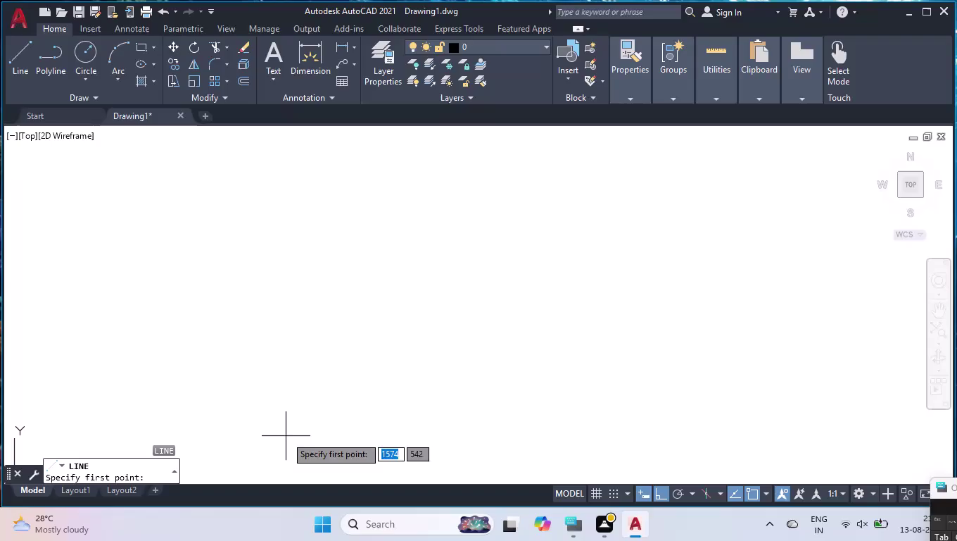
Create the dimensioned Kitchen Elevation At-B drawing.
Draw the outline's 3470 bottom edge and 2750 side edge with LINE.
click(227, 428)
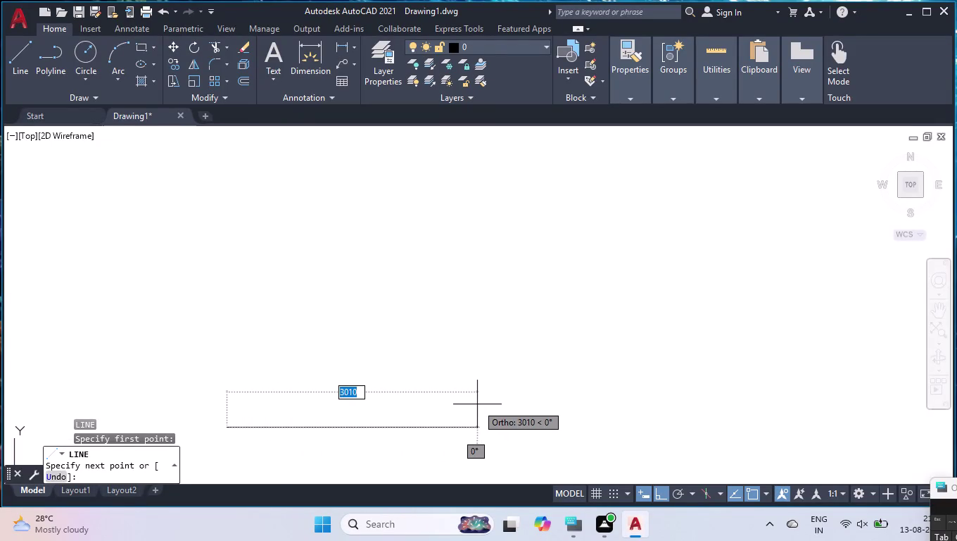
text(3470)
key(Return)
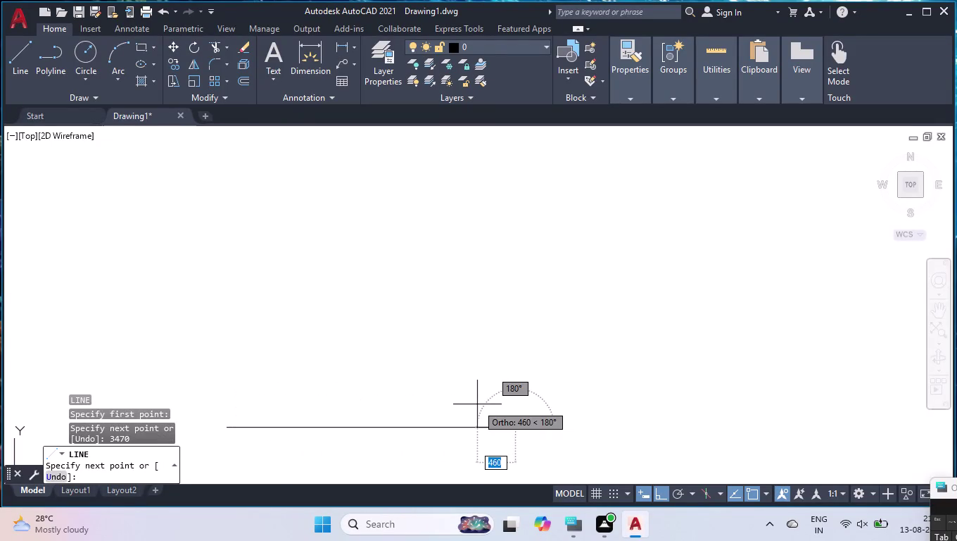
text(2)
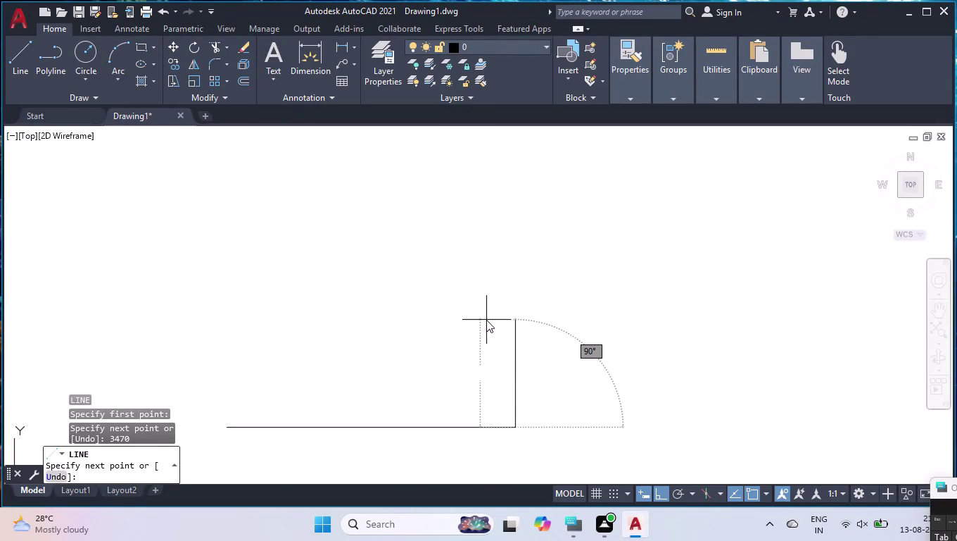
text(750)
key(Return)
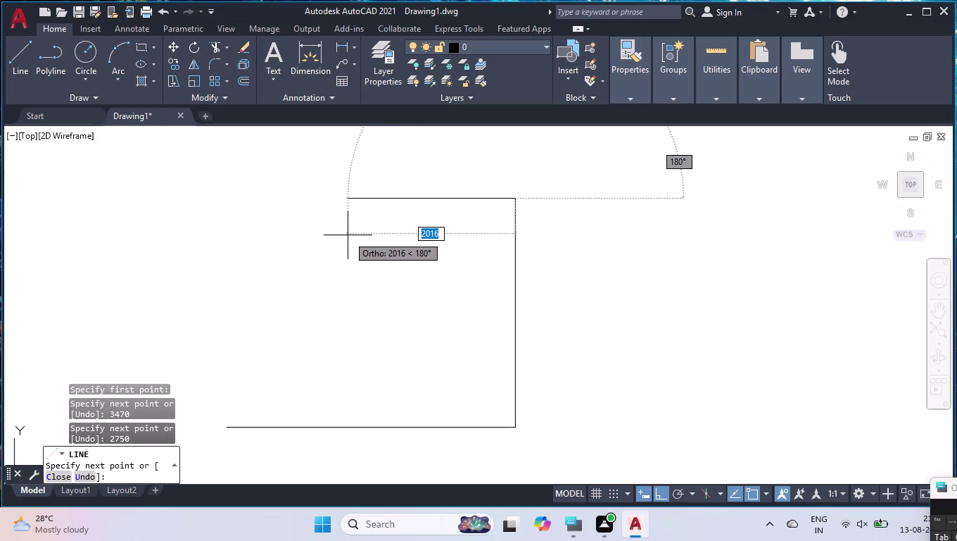
Add the 3470 top edge and close the rectangular outline.
text(34)
text(70)
key(Return)
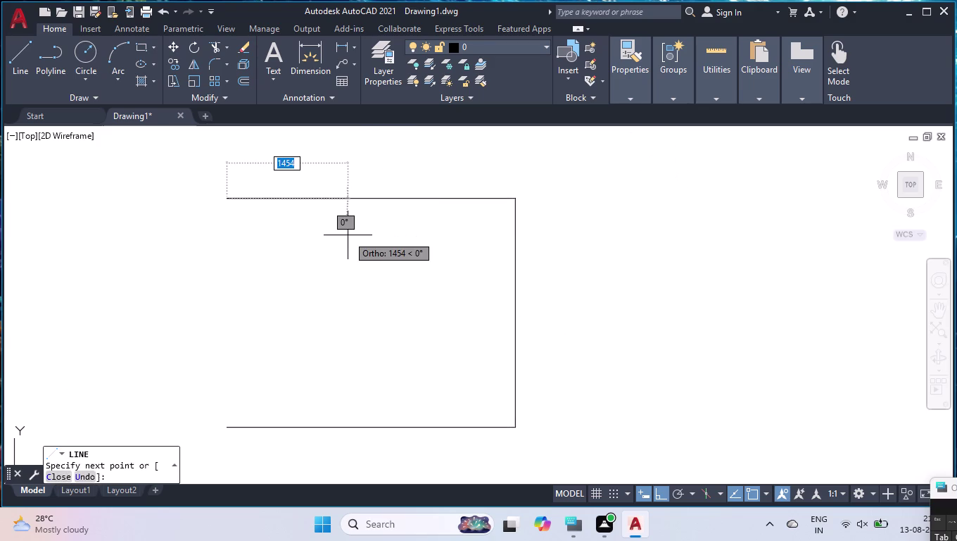
key(c)
key(Return)
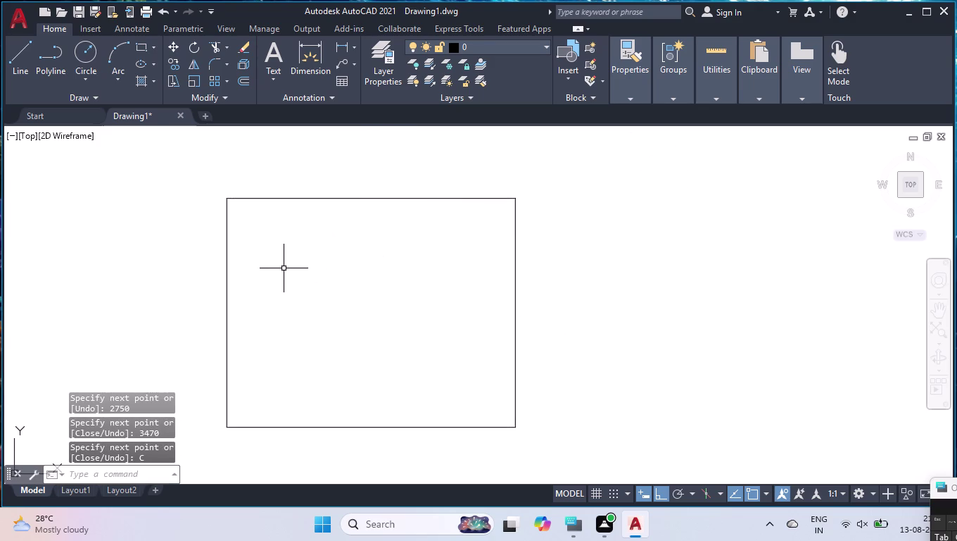
text(OFF)
key(Return)
Offset the left outline edge 229 inward as the first left border line.
key(2)
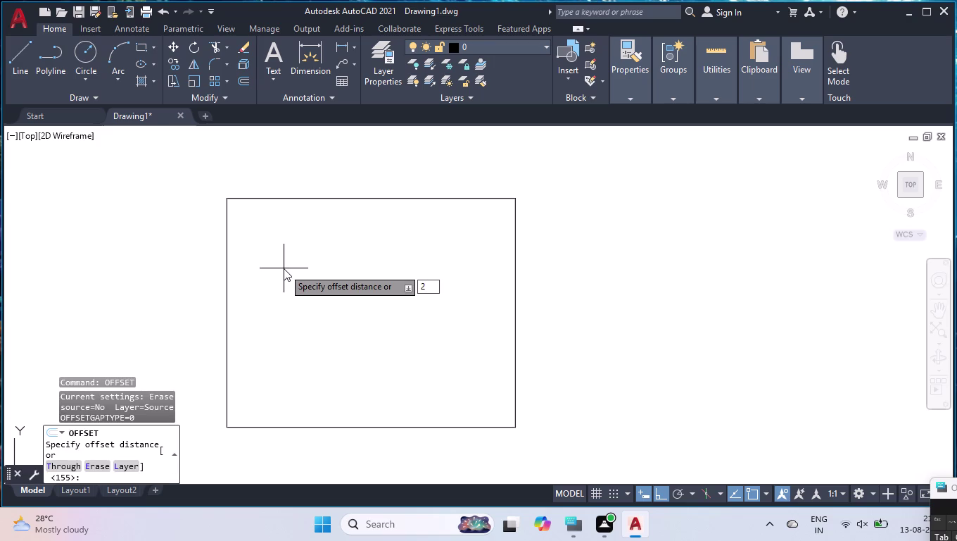
key(4)
key(BackSpace)
text(2)
text(9)
key(Return)
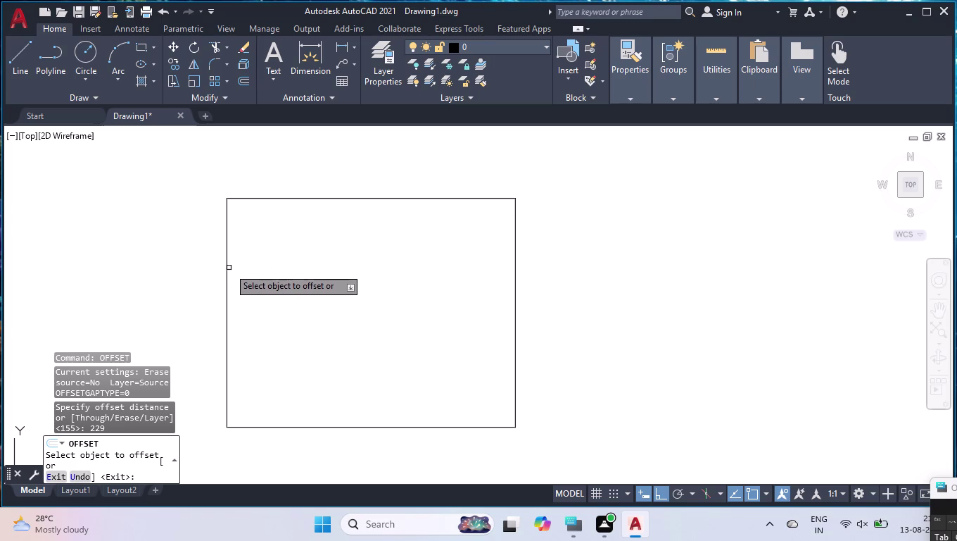
click(225, 267)
click(258, 264)
click(229, 267)
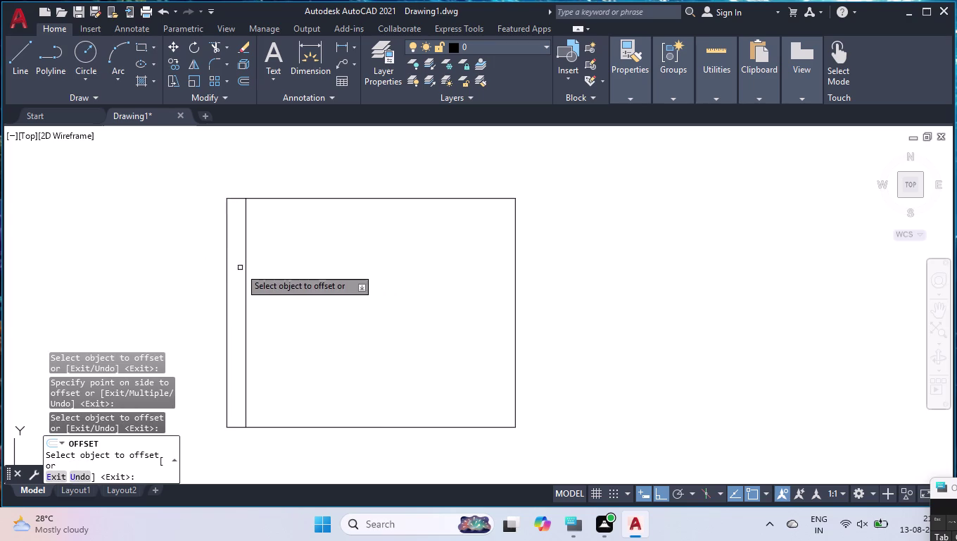
click(225, 275)
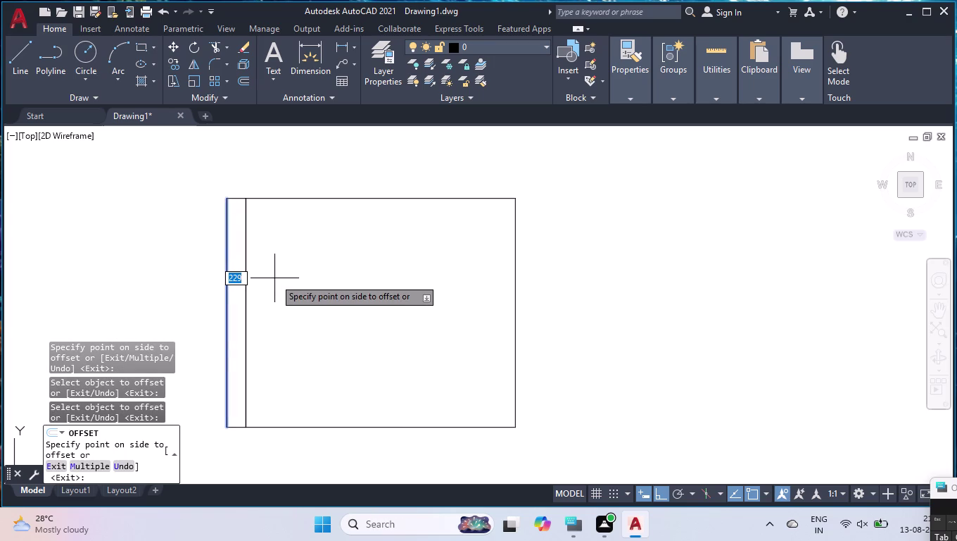
Add a second left border line at a 273 offset.
key(2)
key(7)
key(3)
key(Return)
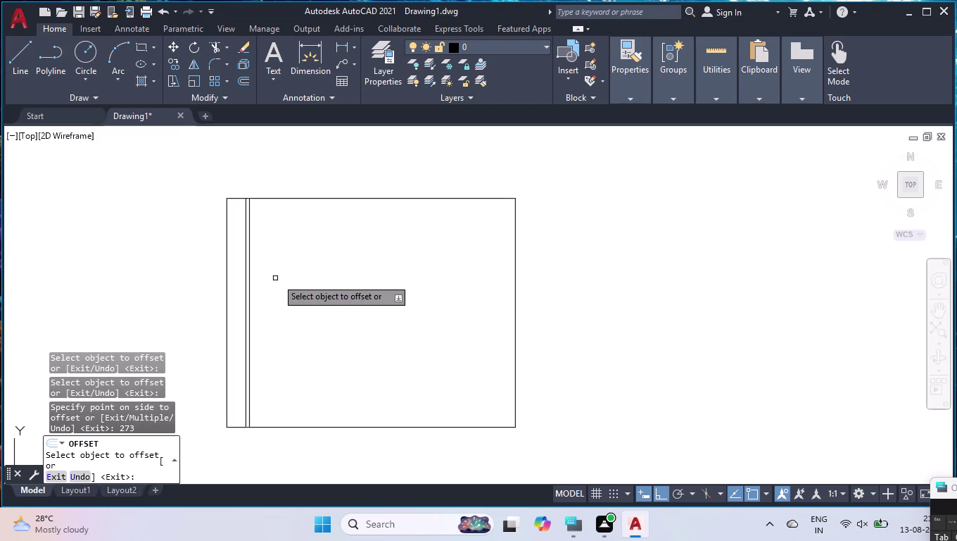
click(513, 281)
Offset the right outline edge 155 inward as the right border line.
click(514, 294)
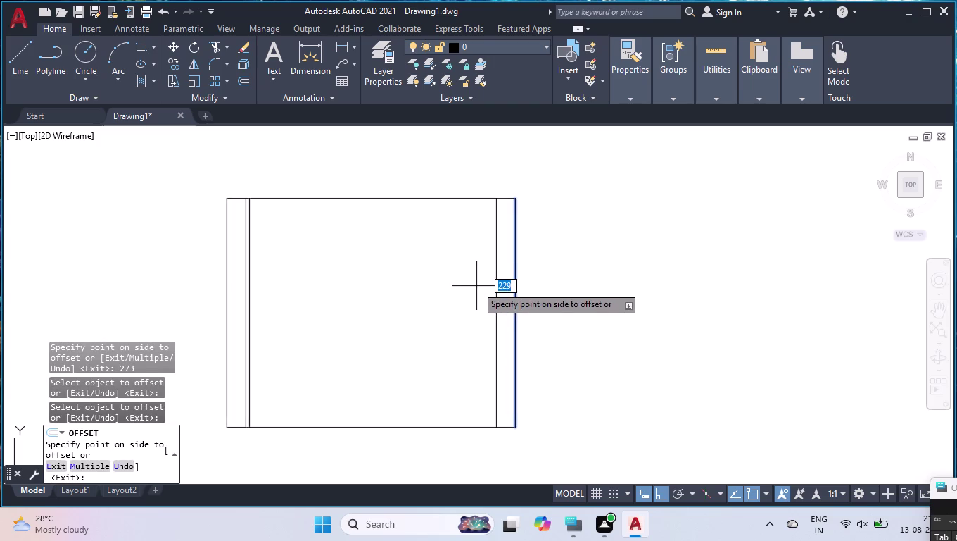
key(1)
text(55)
key(Return)
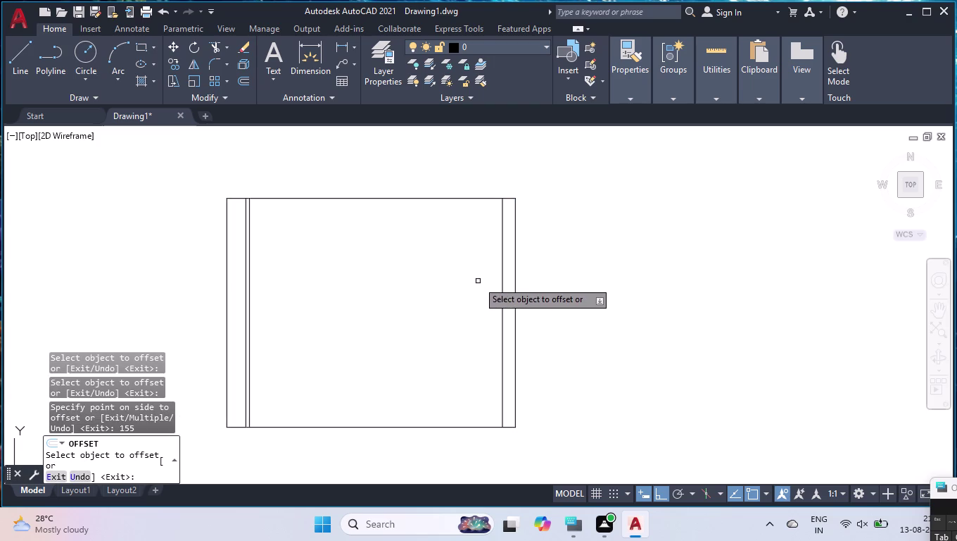
Offset the top outline edge 260 down as the top border line.
click(423, 198)
text(26)
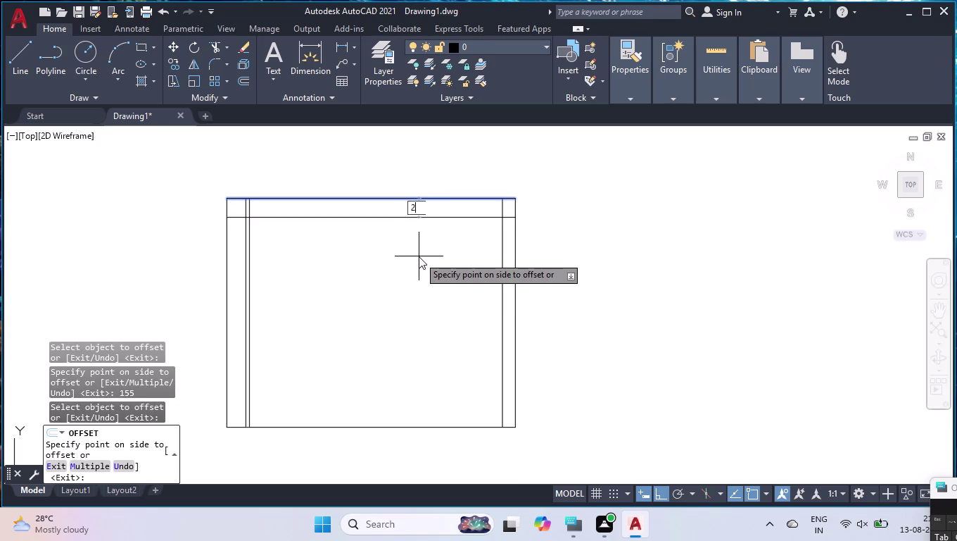
text(0)
key(Return)
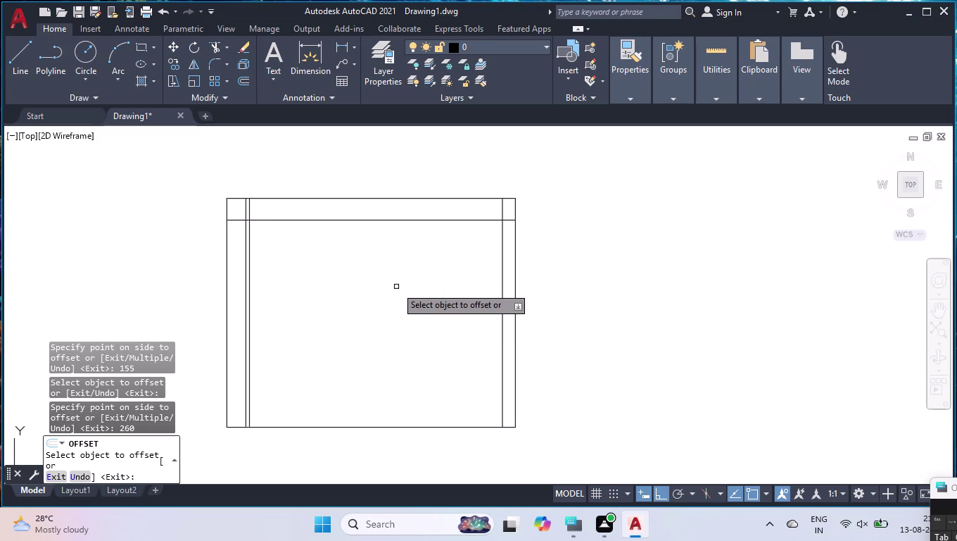
key(Return)
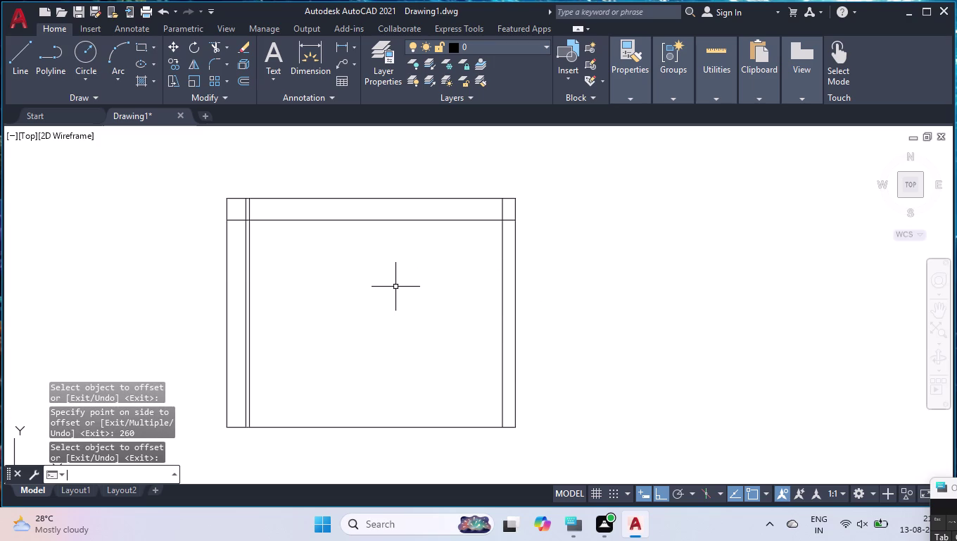
Trim the left border lines where they extend above the top border line.
text(TR)
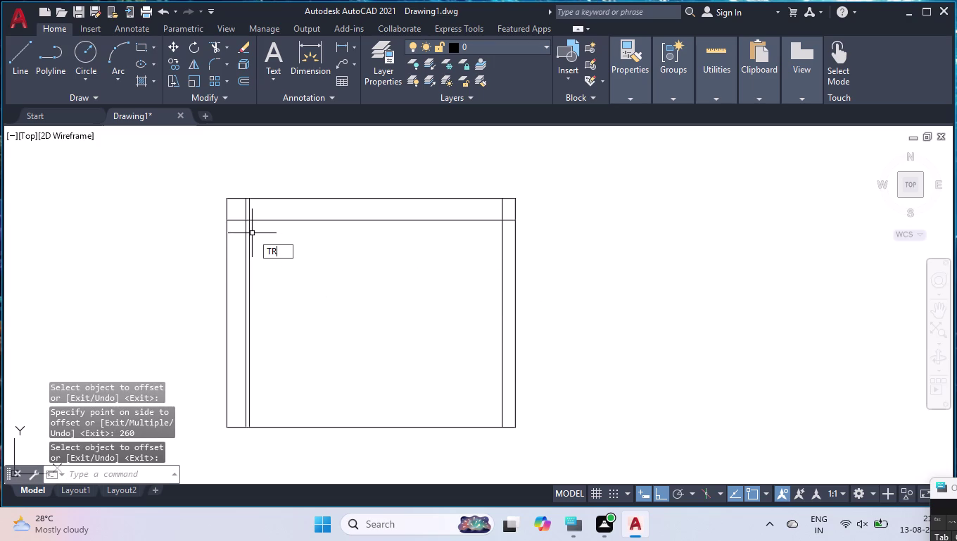
key(Return)
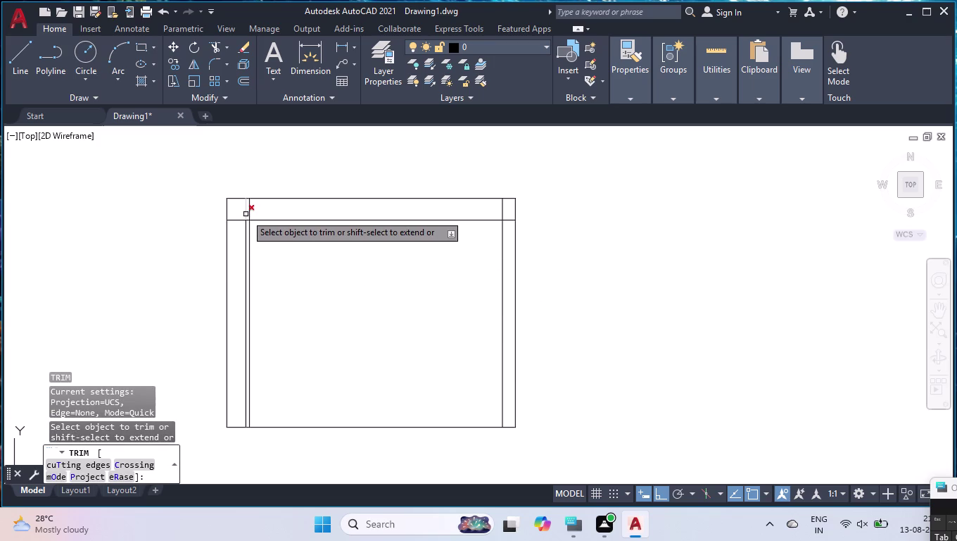
click(246, 214)
key(Return)
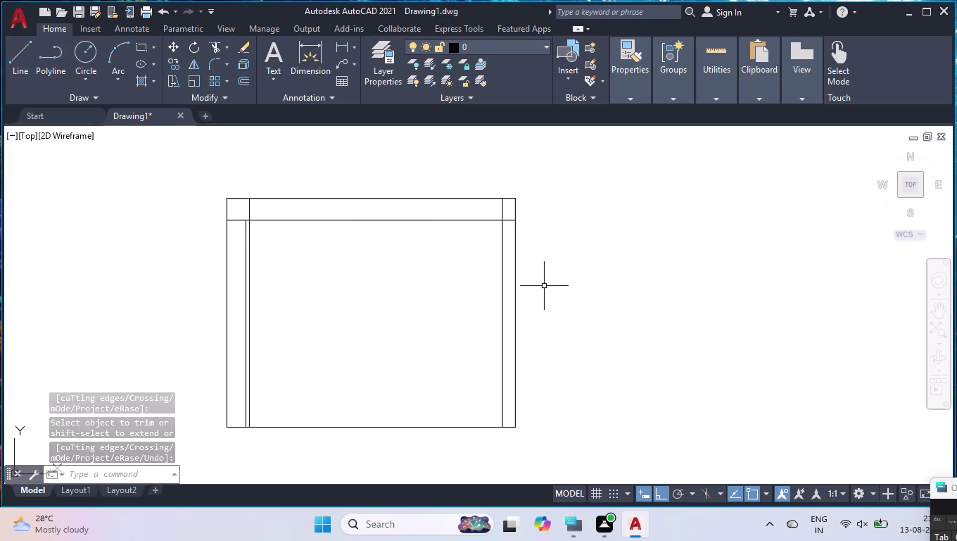
text(OFF)
key(Return)
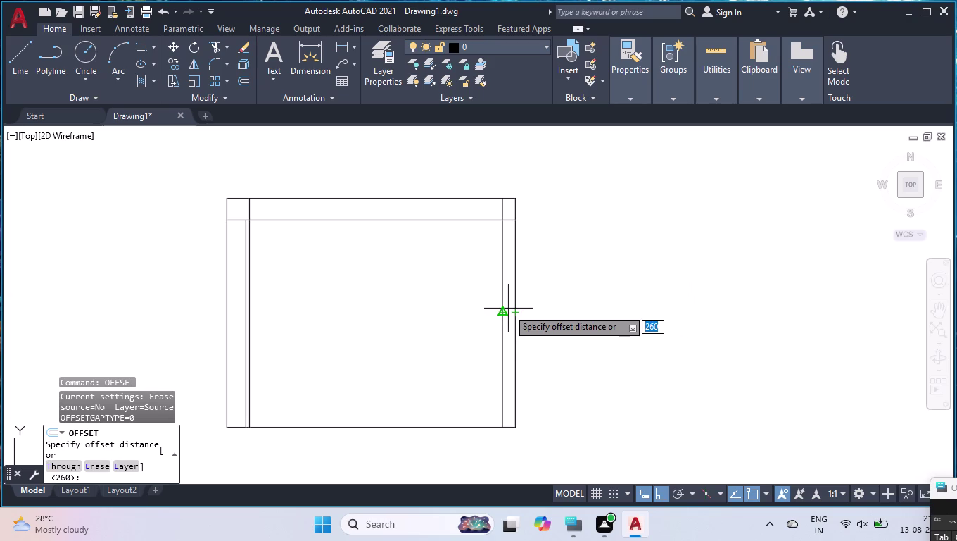
Offset the right border line 350 to the left as a vertical partition.
text(35)
key(0)
key(Return)
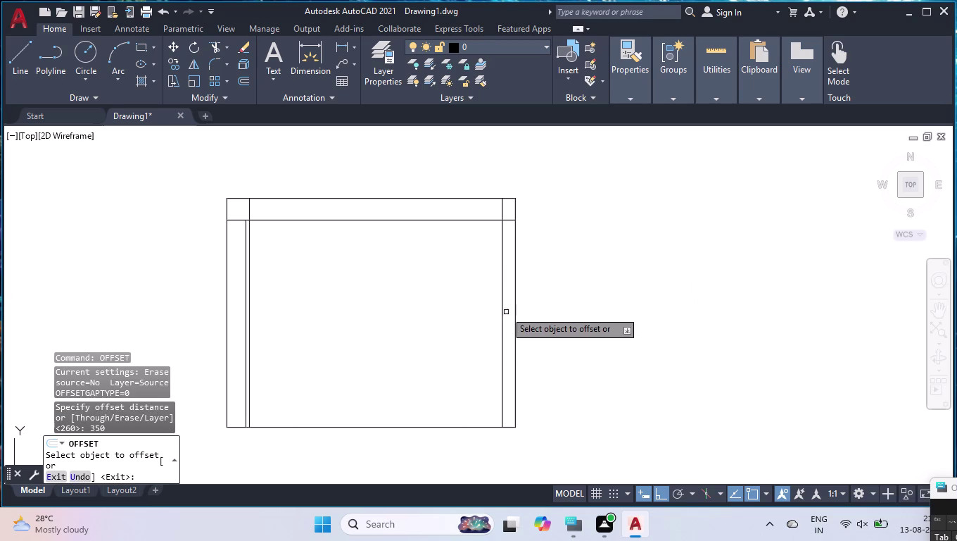
click(503, 306)
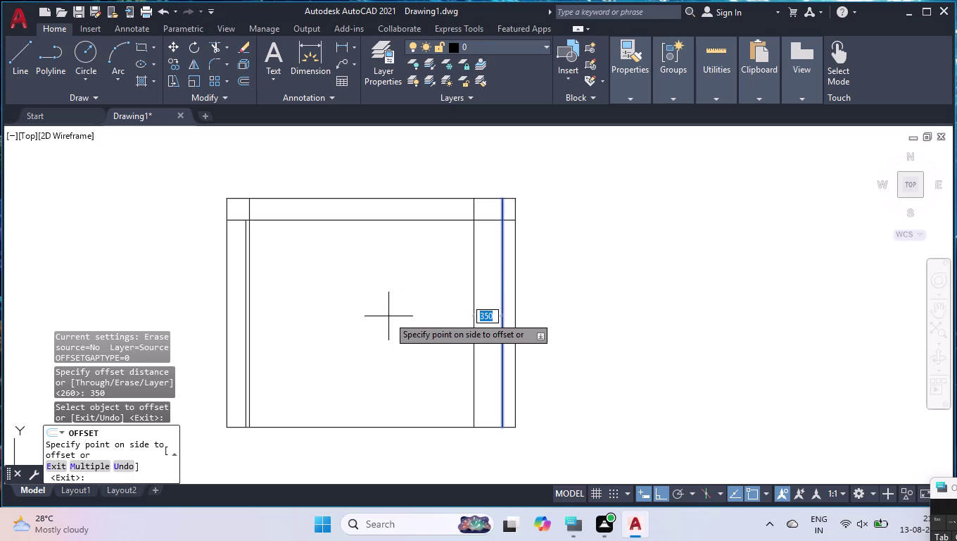
click(388, 316)
click(477, 298)
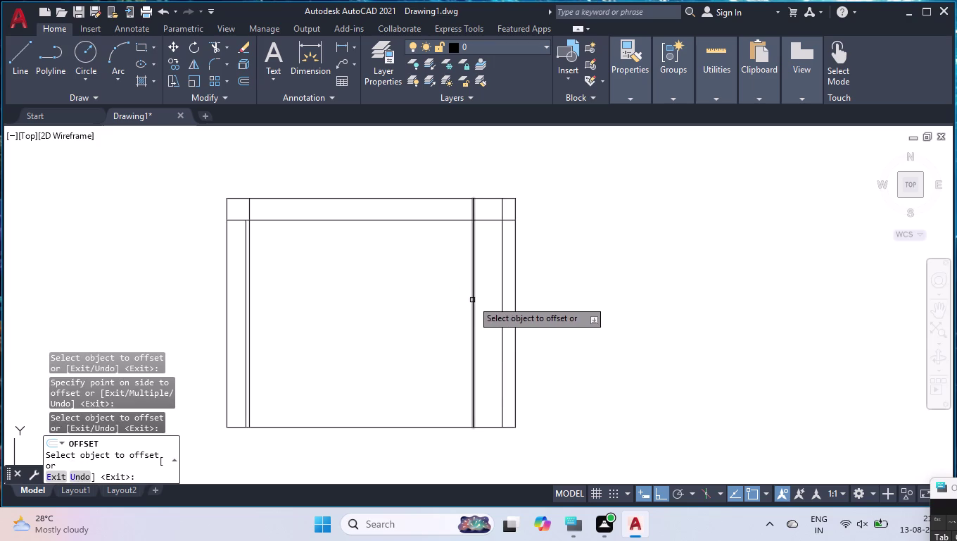
Add two more vertical partitions offset 440 and 840 further left.
click(473, 300)
text(440)
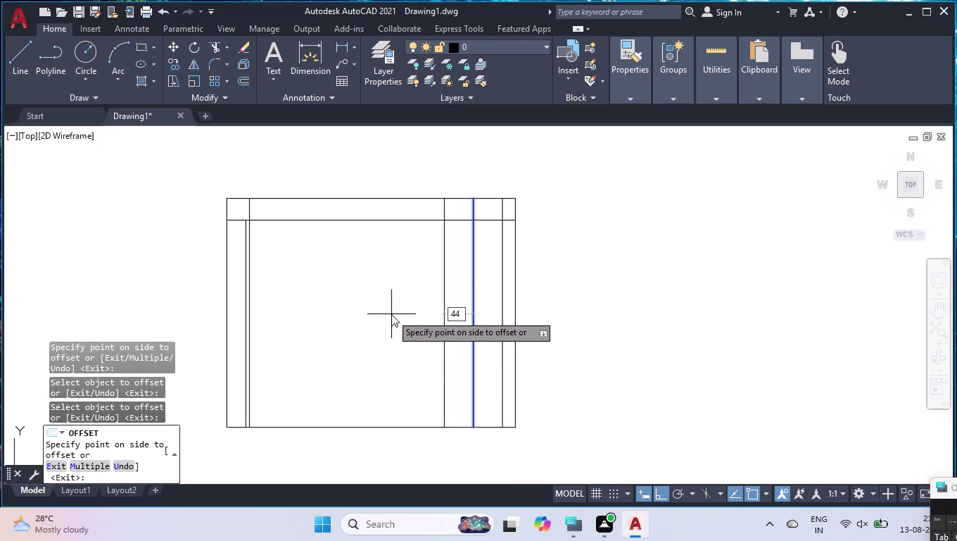
key(Return)
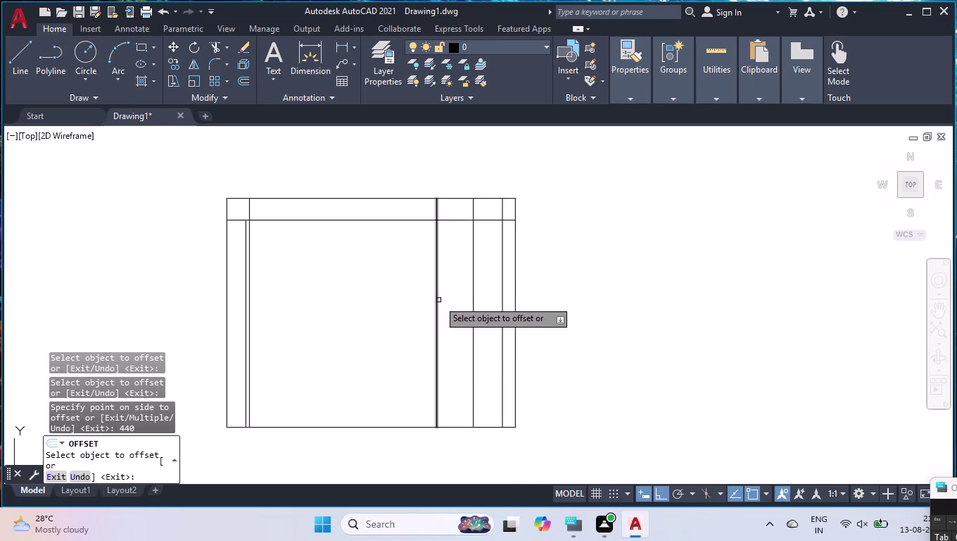
click(438, 300)
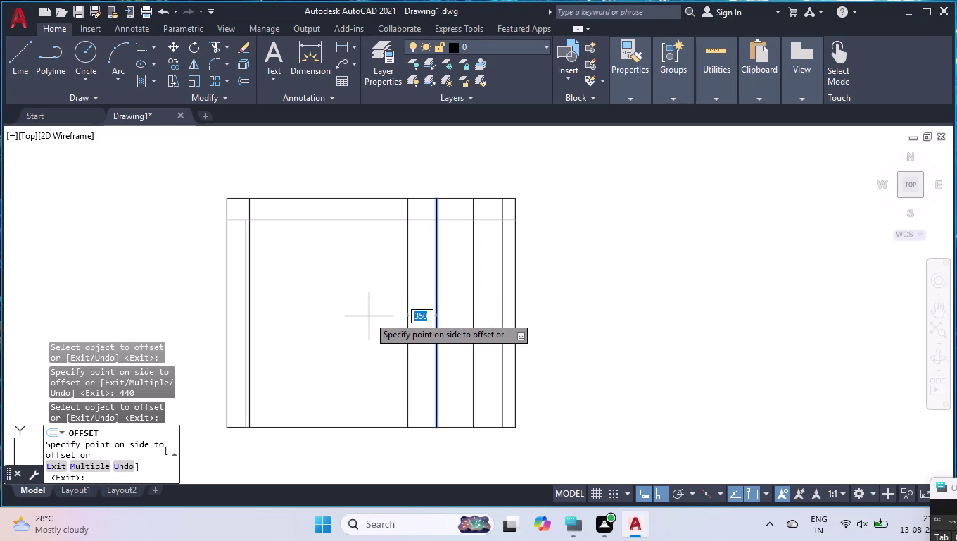
text(840)
key(Return)
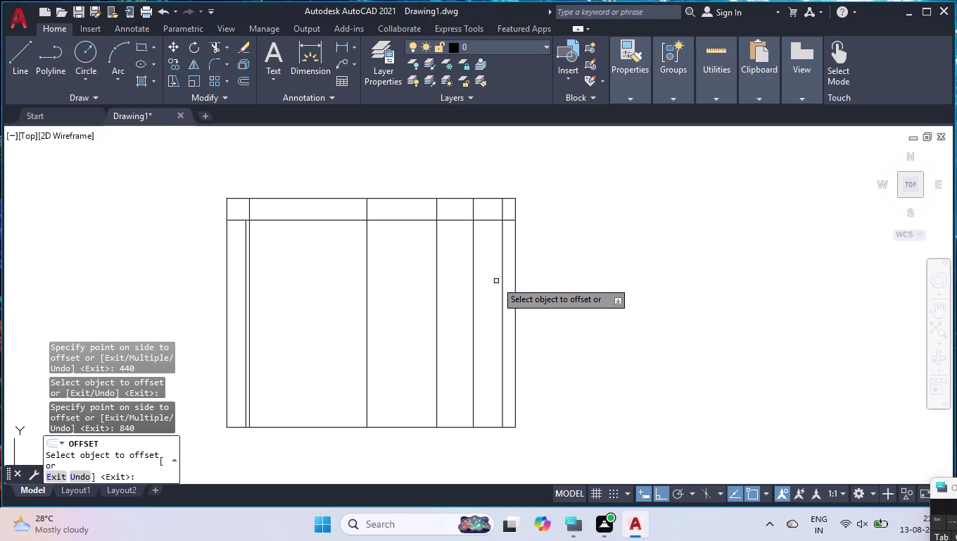
Offset the top border line 260 down to form the narrow top strip.
click(397, 198)
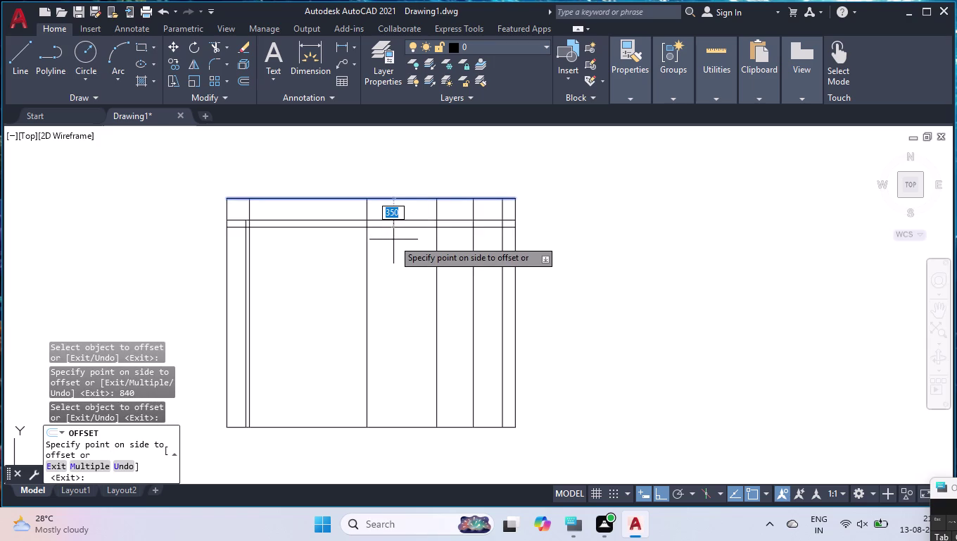
key(2)
key(6)
key(0)
key(Return)
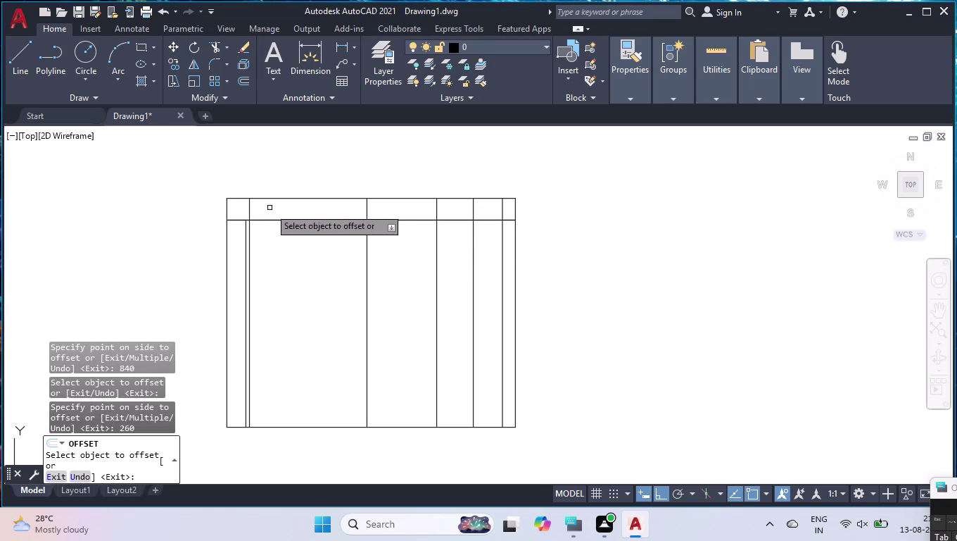
scroll(up, 3)
scroll(up, 3)
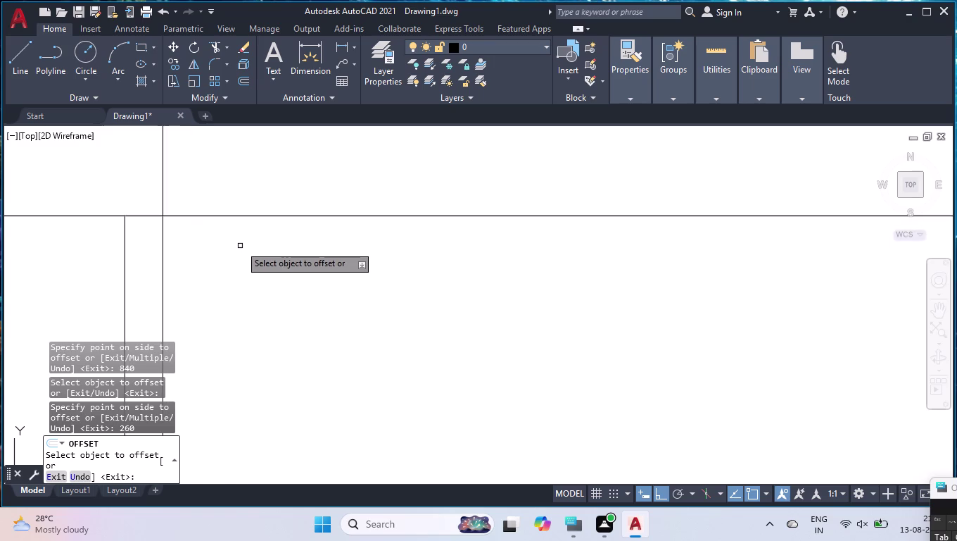
scroll(down, 3)
scroll(down, 3)
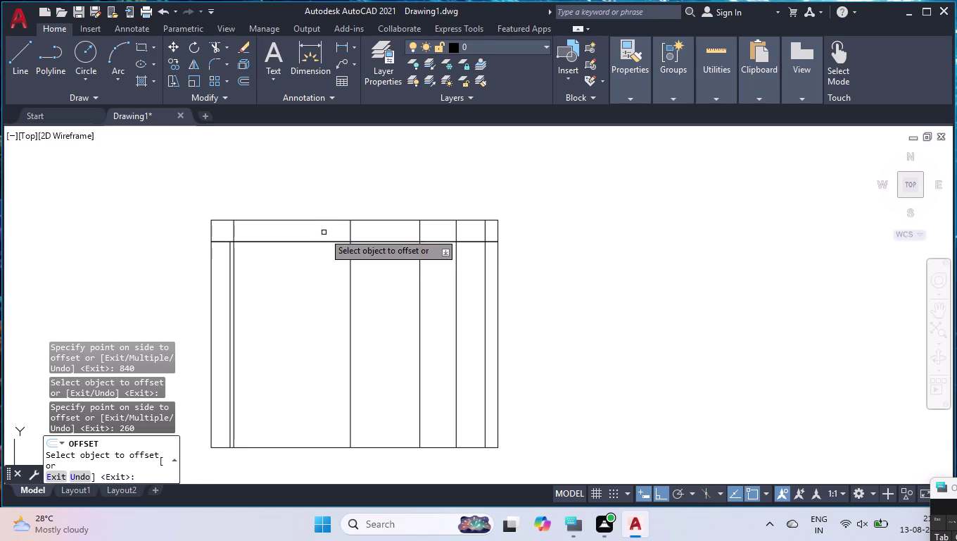
key(Delete)
key(Return)
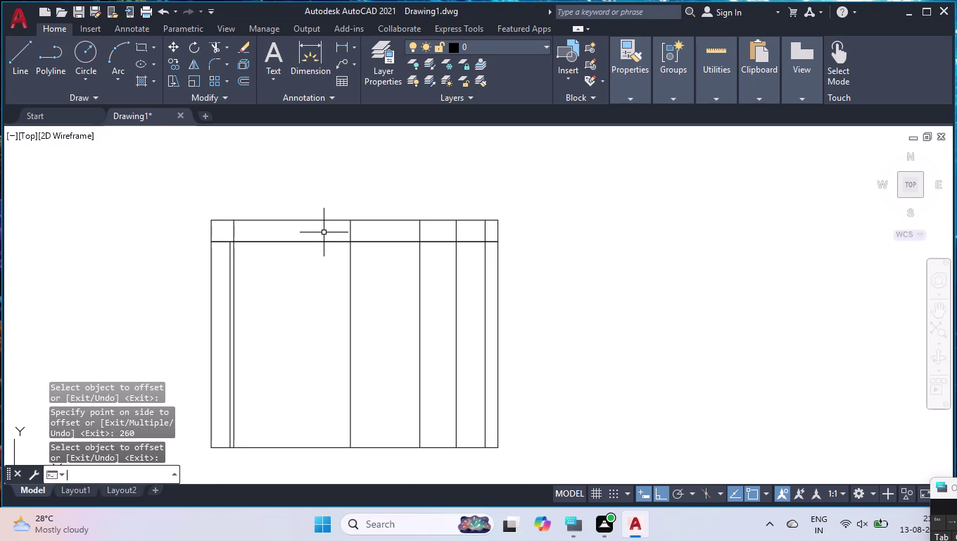
click(318, 243)
key(Delete)
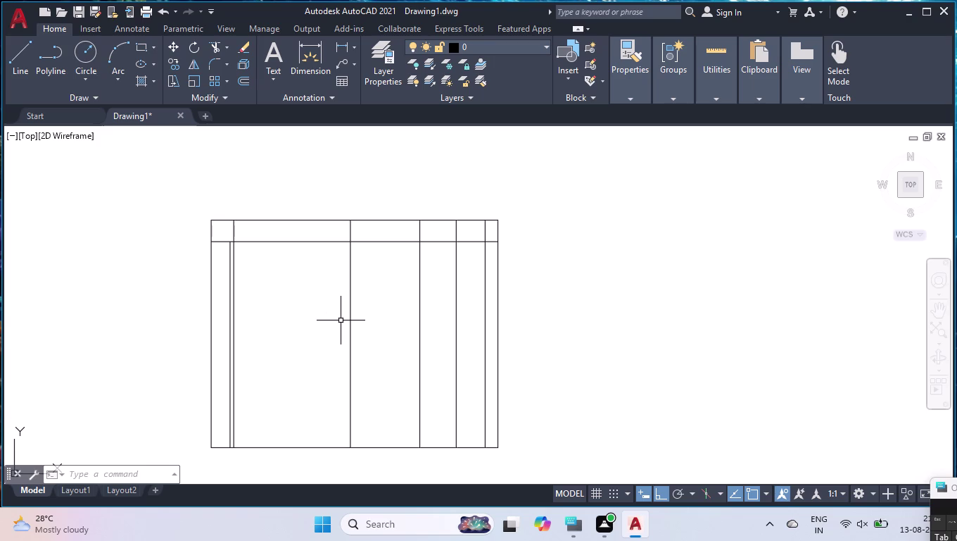
text(OFF)
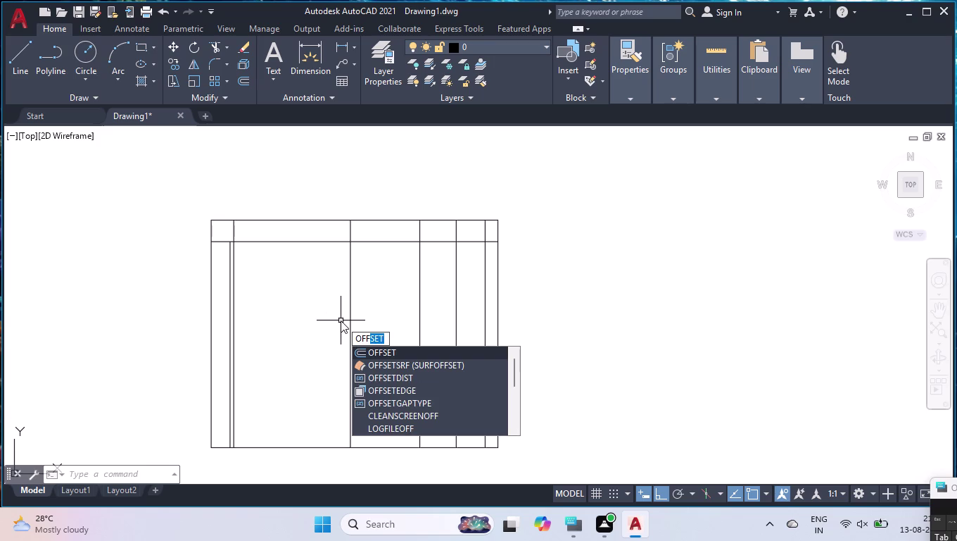
Break the line under the top strip at the middle panel line.
key(BackSpace)
key(BackSpace)
key(BackSpace)
key(BackSpace)
text(BR)
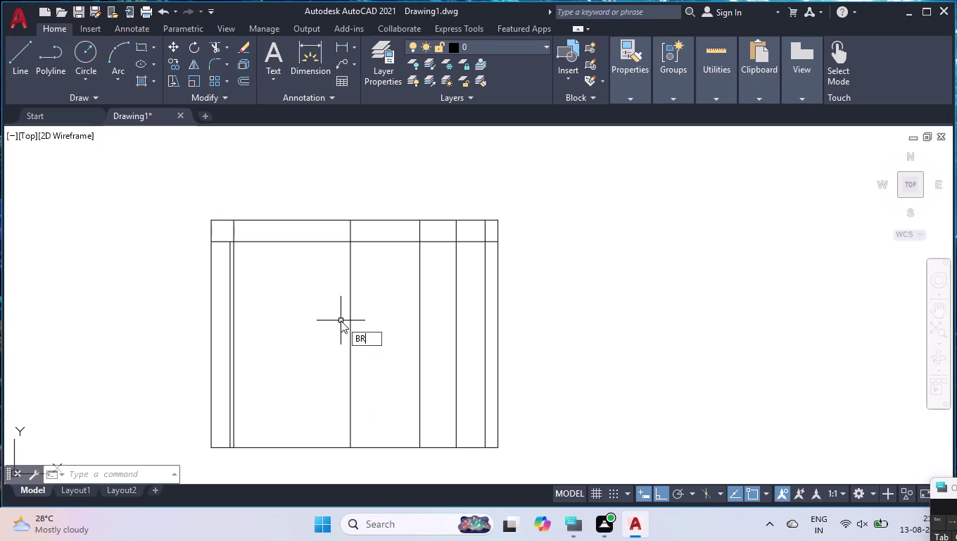
click(362, 366)
click(386, 240)
click(350, 243)
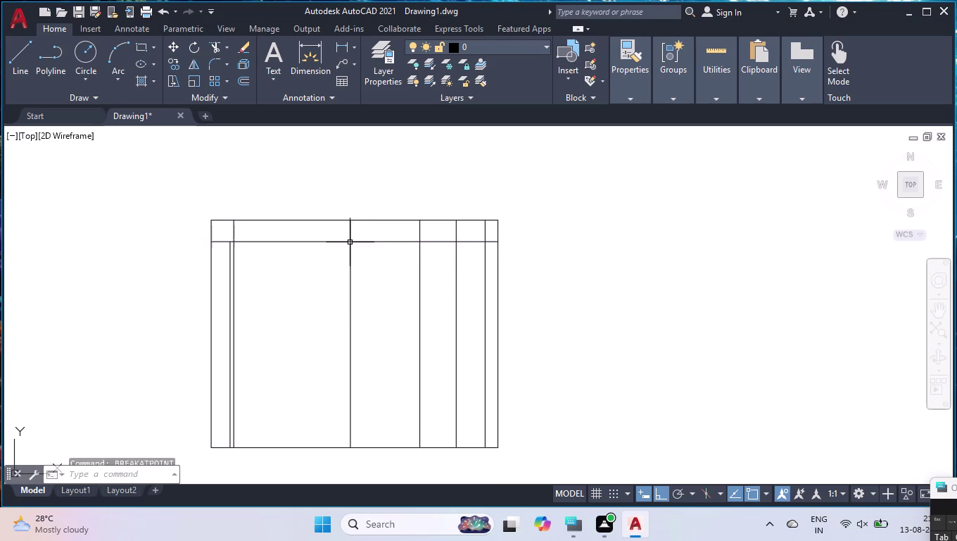
Break the same line again at the right-hand panel line.
key(space)
click(472, 243)
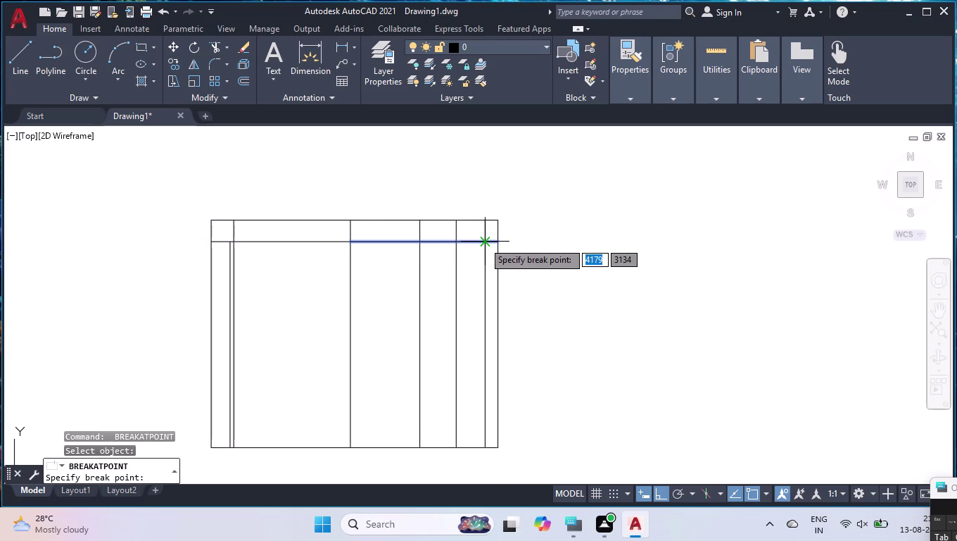
click(484, 241)
text(OFF)
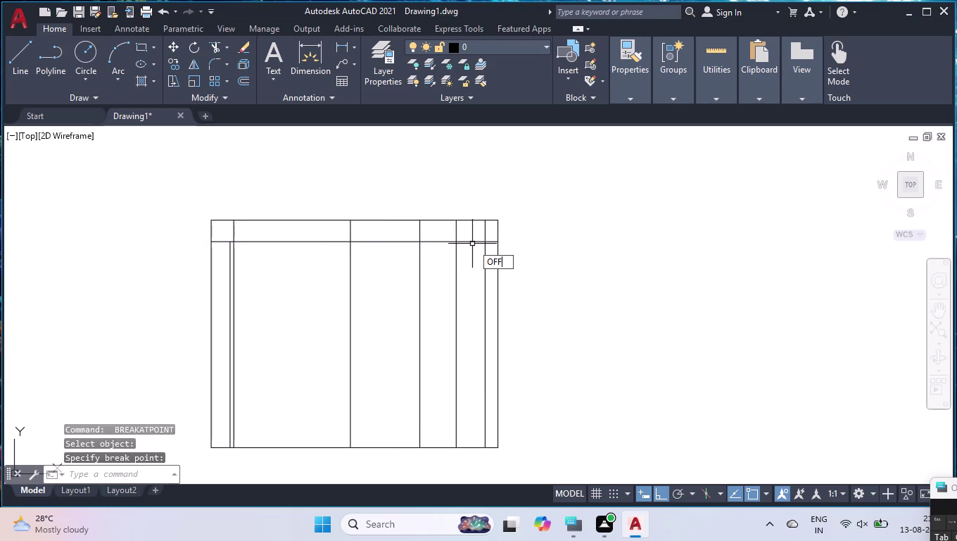
key(Return)
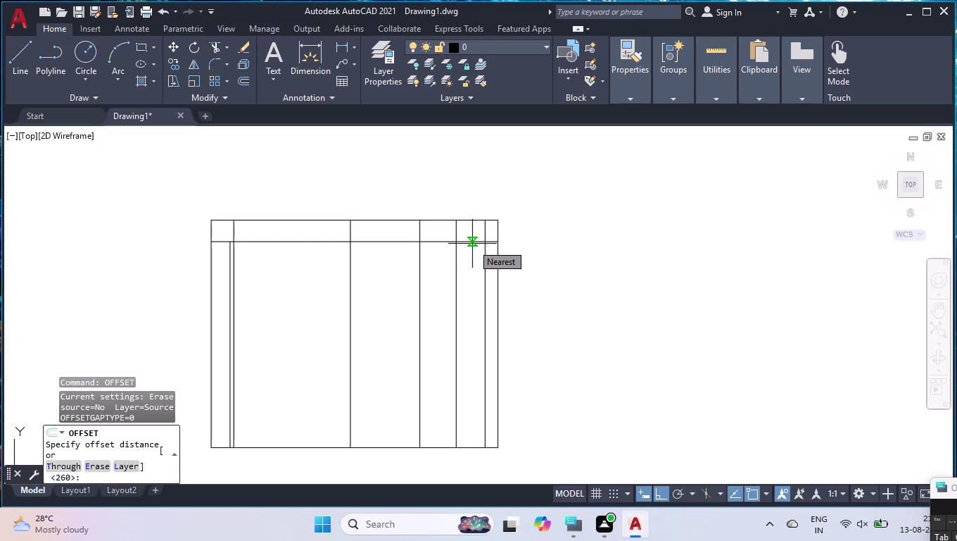
Offset the broken border segment 1030 down to create the middle shelf line.
text(1030)
key(Return)
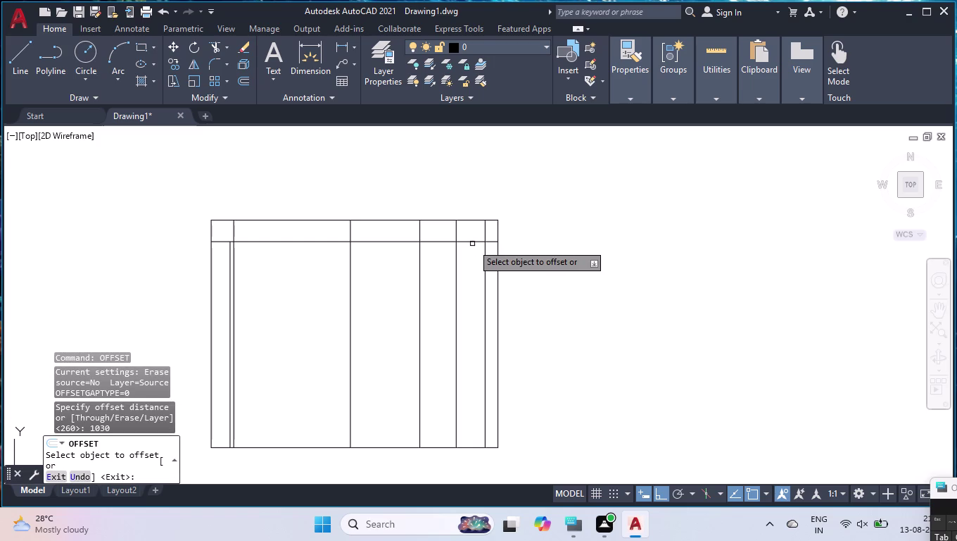
click(409, 243)
click(393, 283)
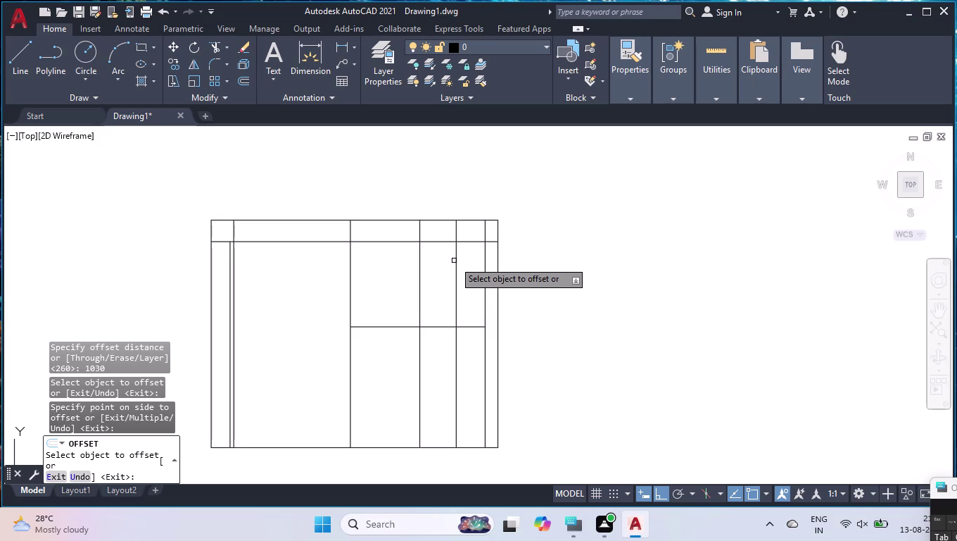
key(Return)
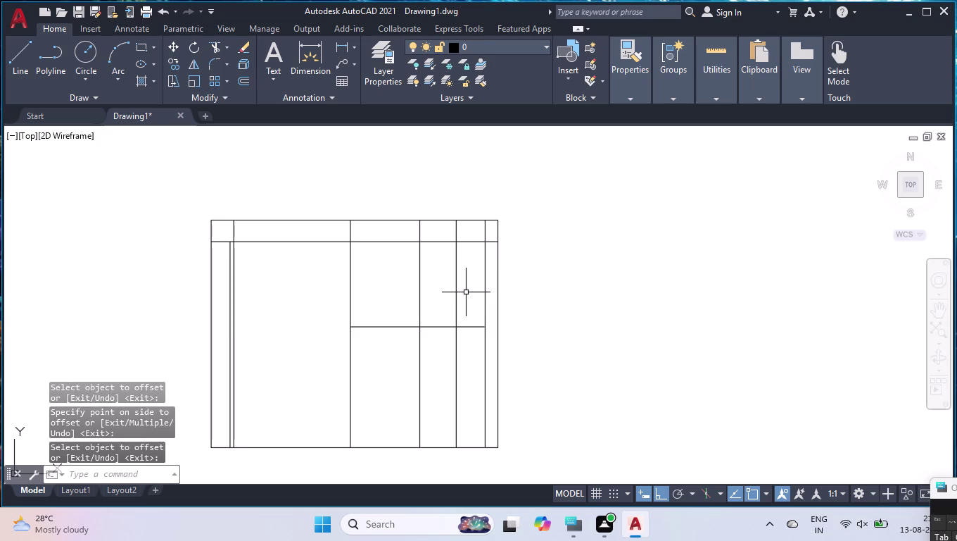
scroll(down, 3)
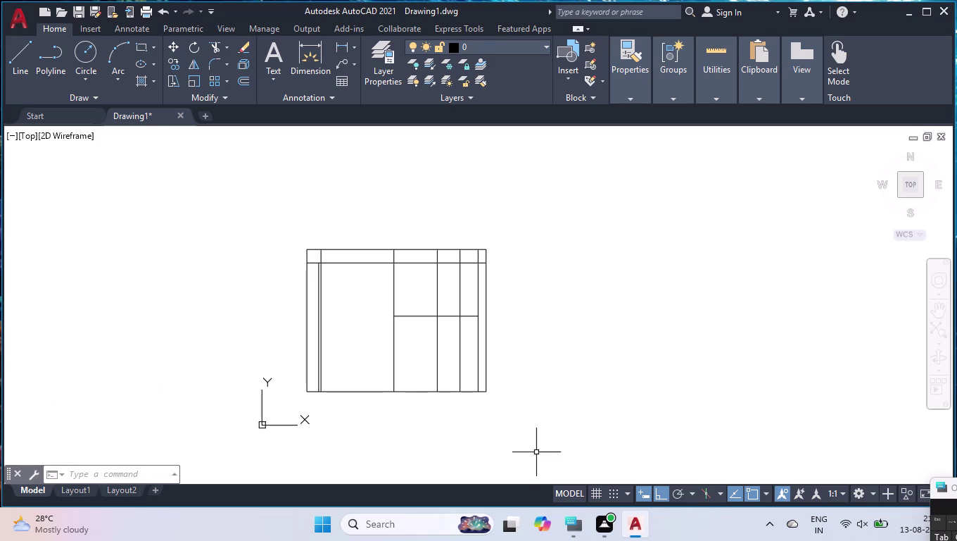
scroll(up, 3)
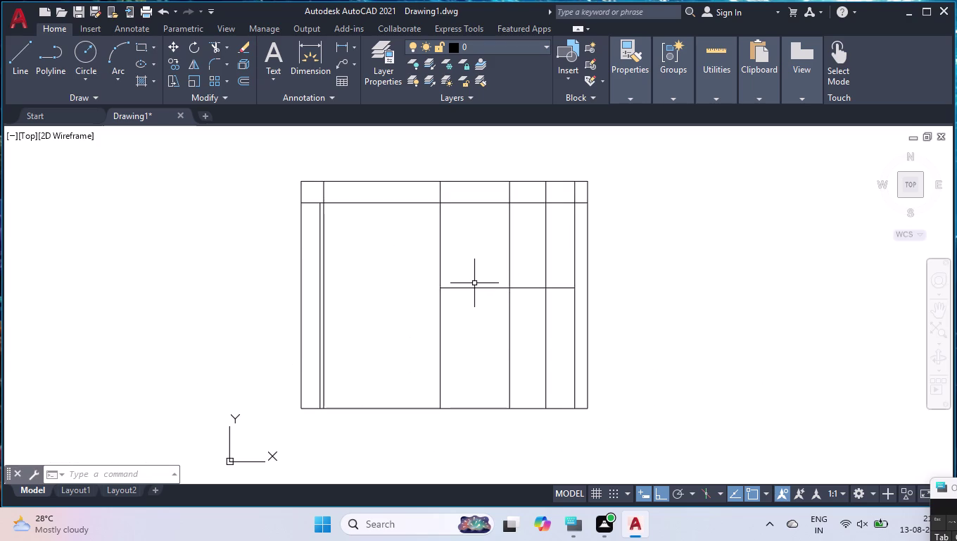
text(OFF)
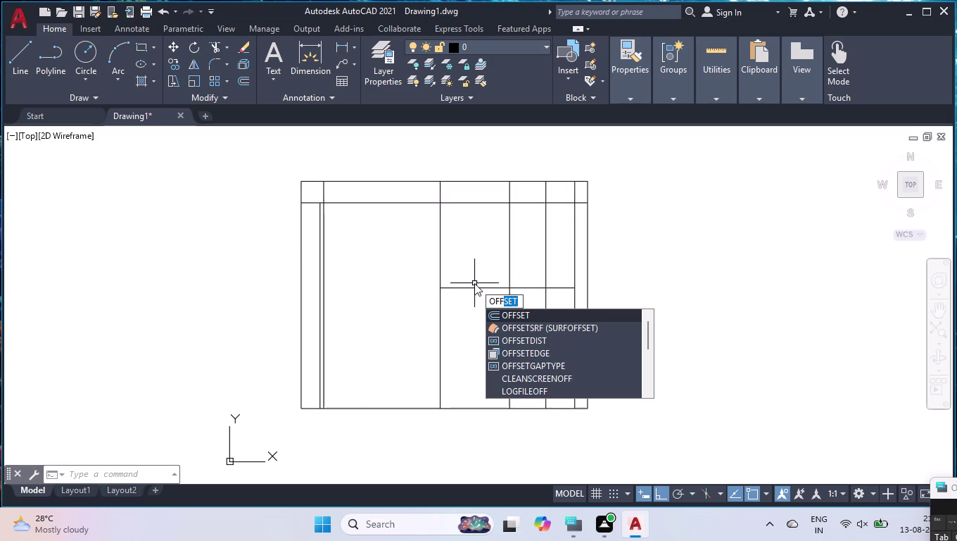
key(Return)
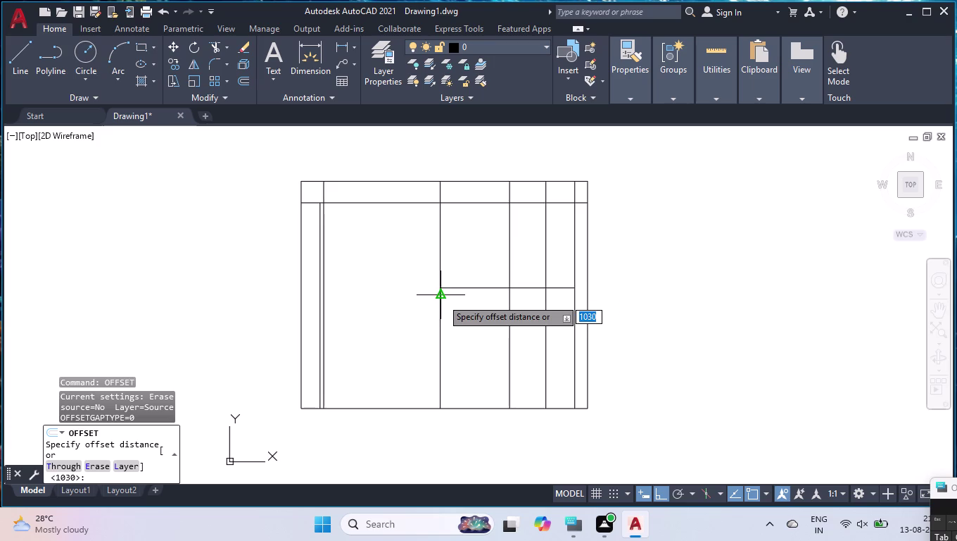
text(MEAS)
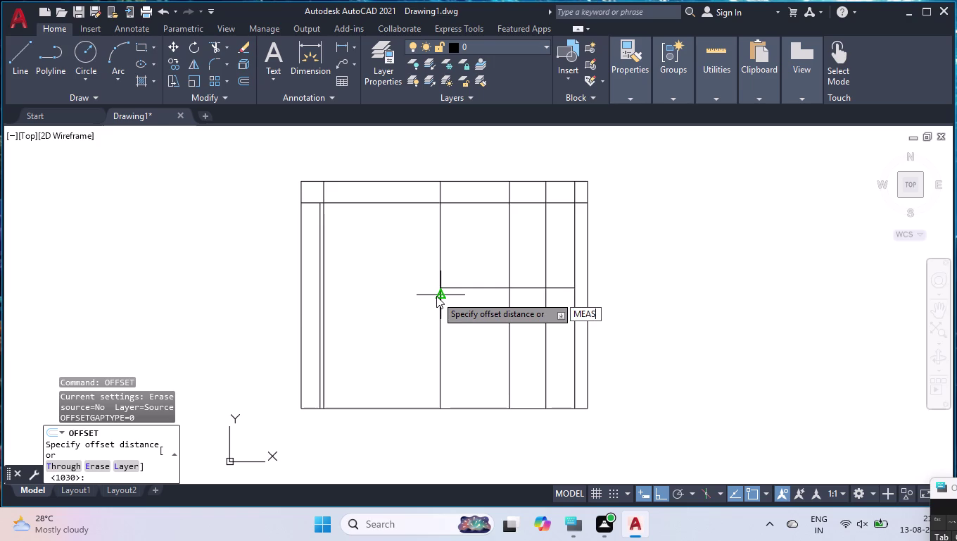
key(Escape)
key(Escape)
key(Escape)
text(MEAS)
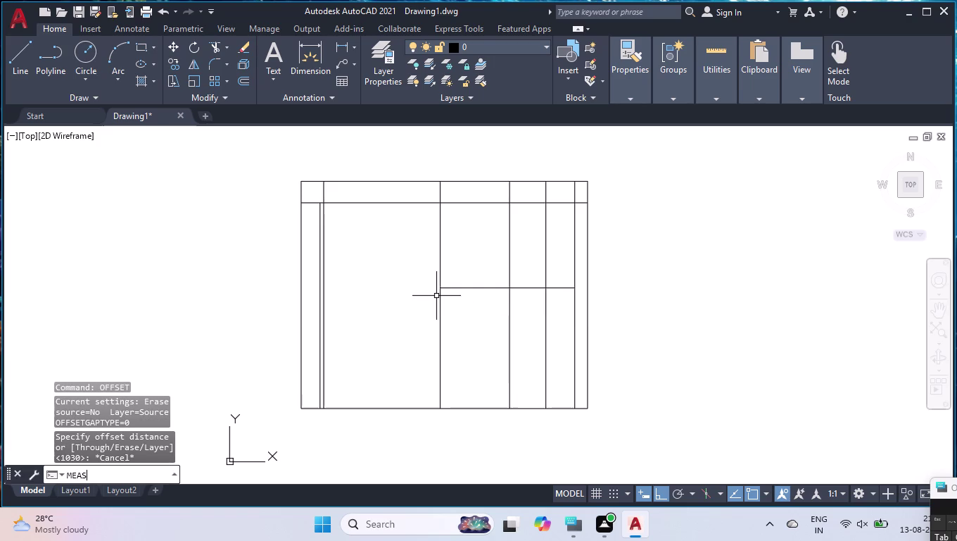
text(UR)
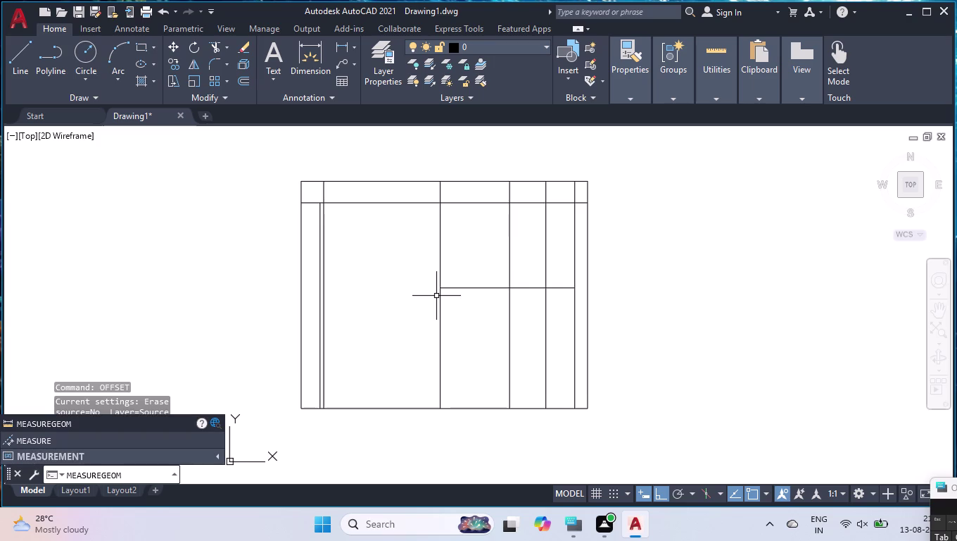
key(Return)
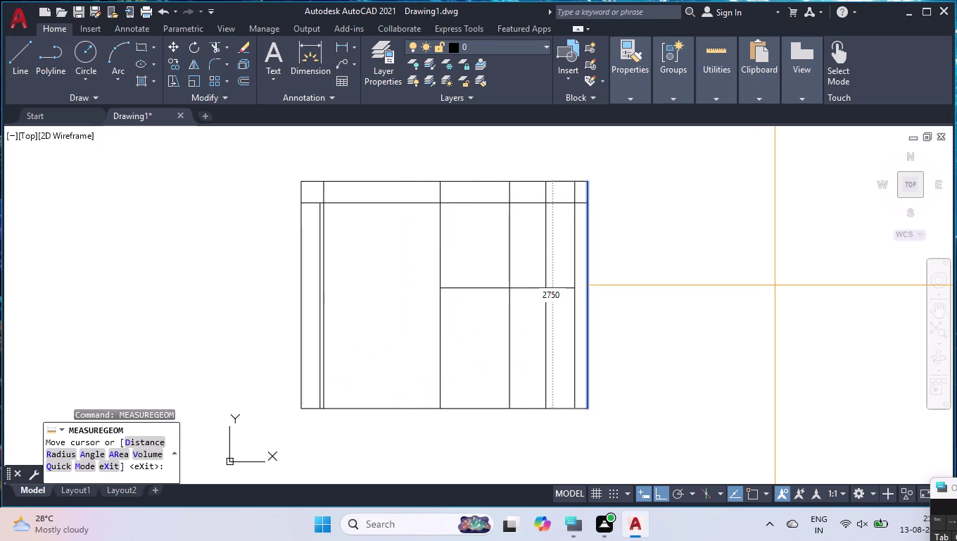
key(Return)
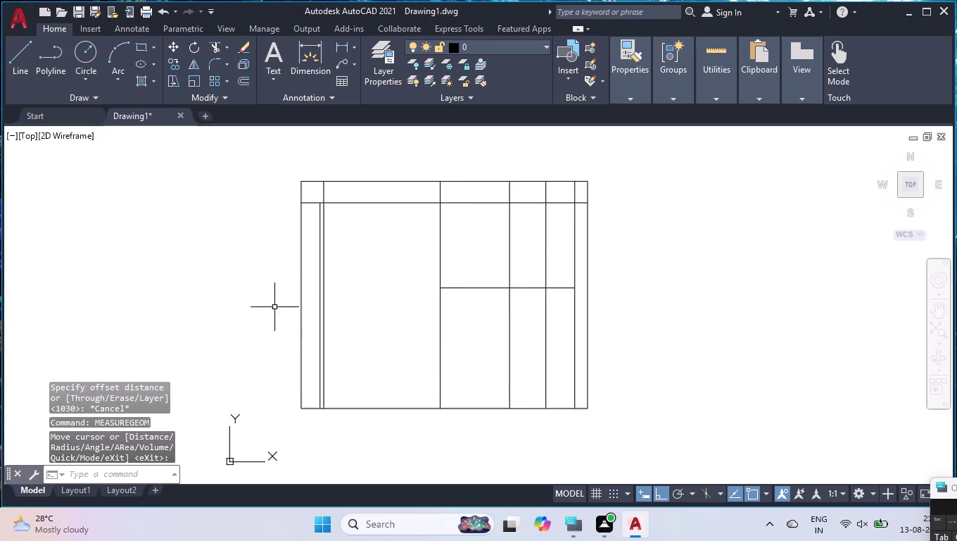
Move the three selected left-edge lines 138 units to the left.
click(301, 226)
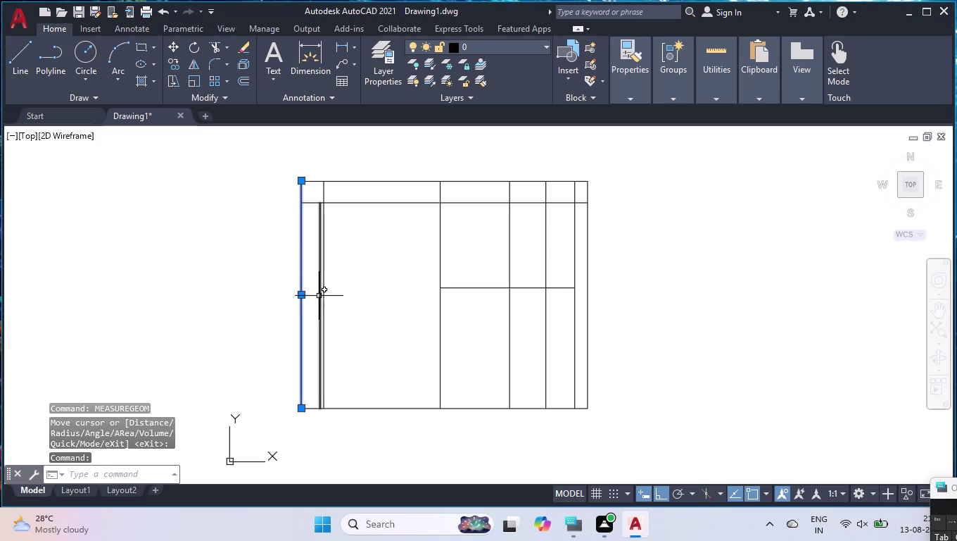
click(320, 295)
click(323, 294)
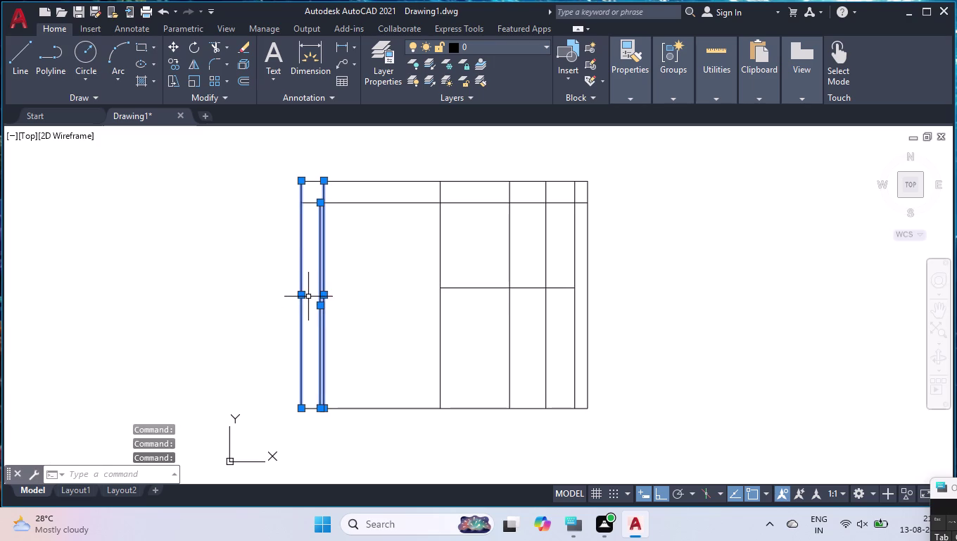
text(MOVE)
key(Return)
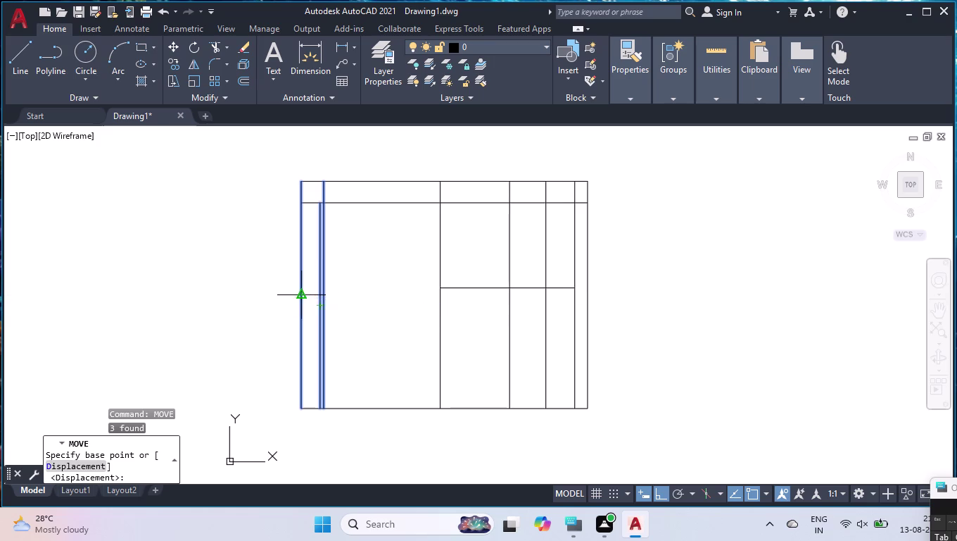
click(303, 296)
text(1)
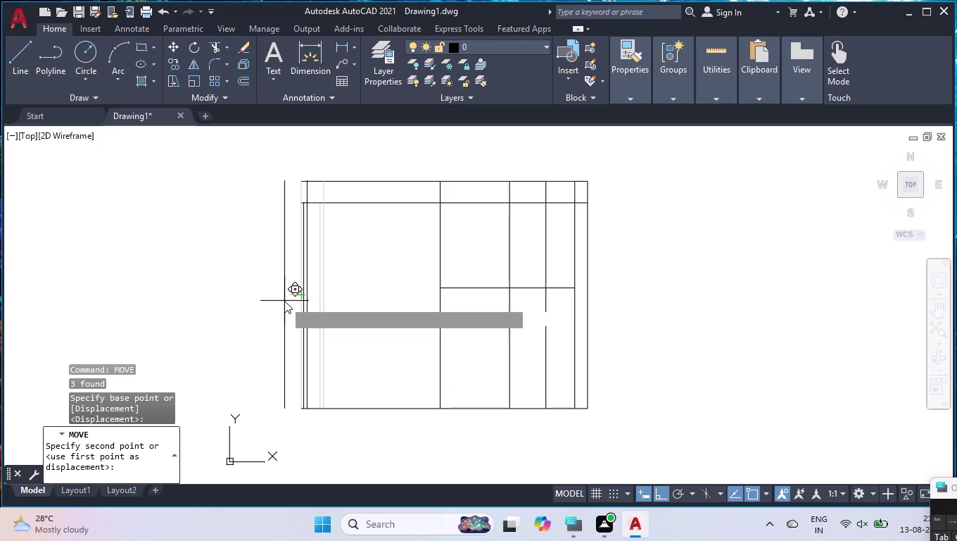
text(38)
key(Return)
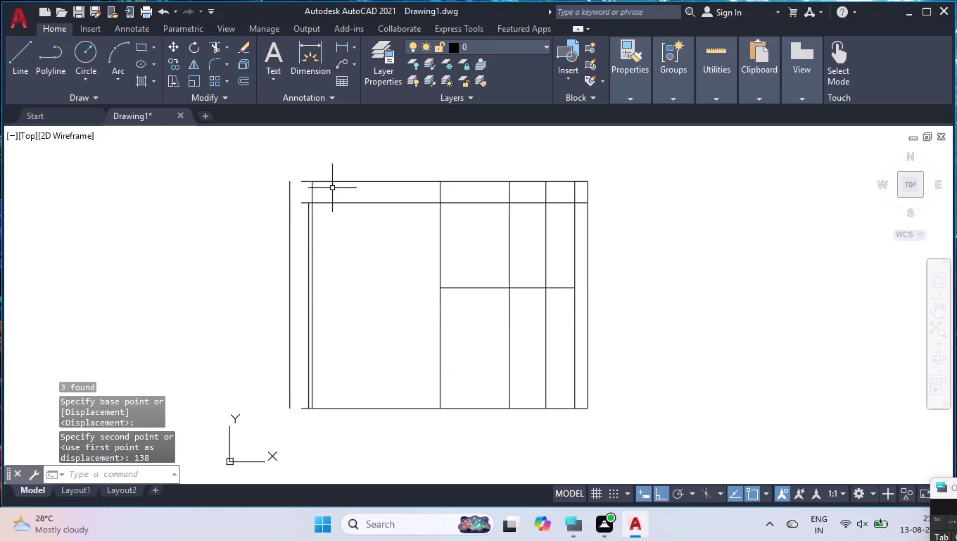
Extend the top and top-border lines to the shifted left edge using a fence.
text(EX)
key(Return)
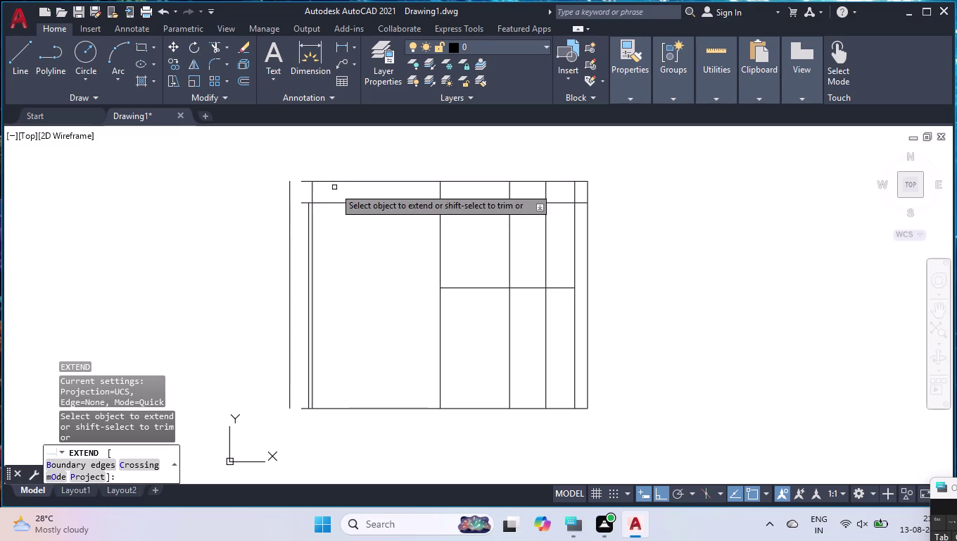
scroll(up, 3)
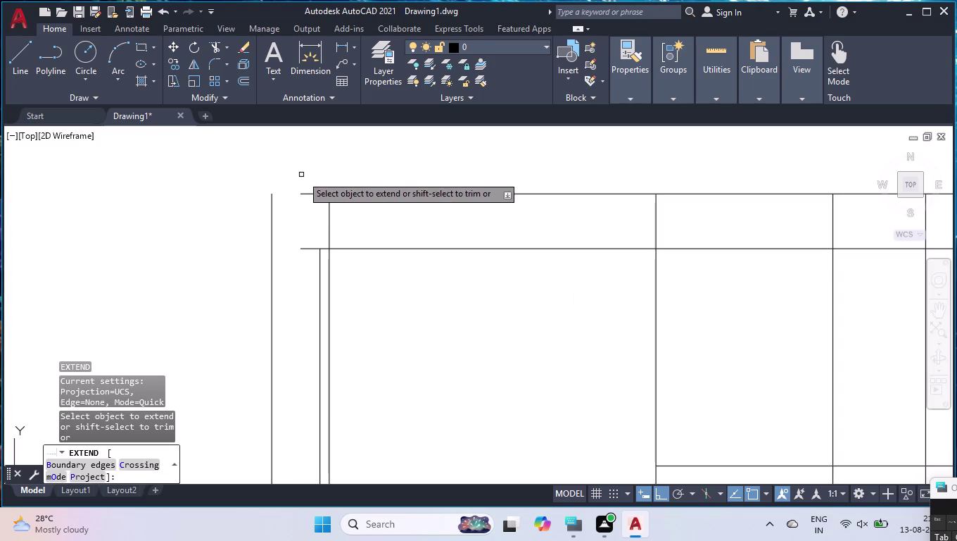
click(310, 181)
click(300, 257)
Extend the remaining lines down to the bottom edge and end EXTEND.
scroll(down, 3)
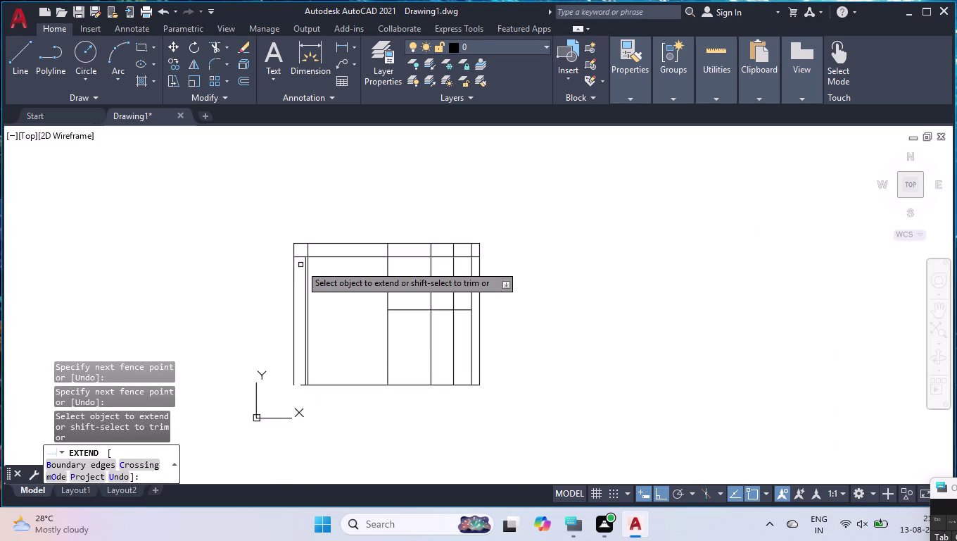
scroll(up, 3)
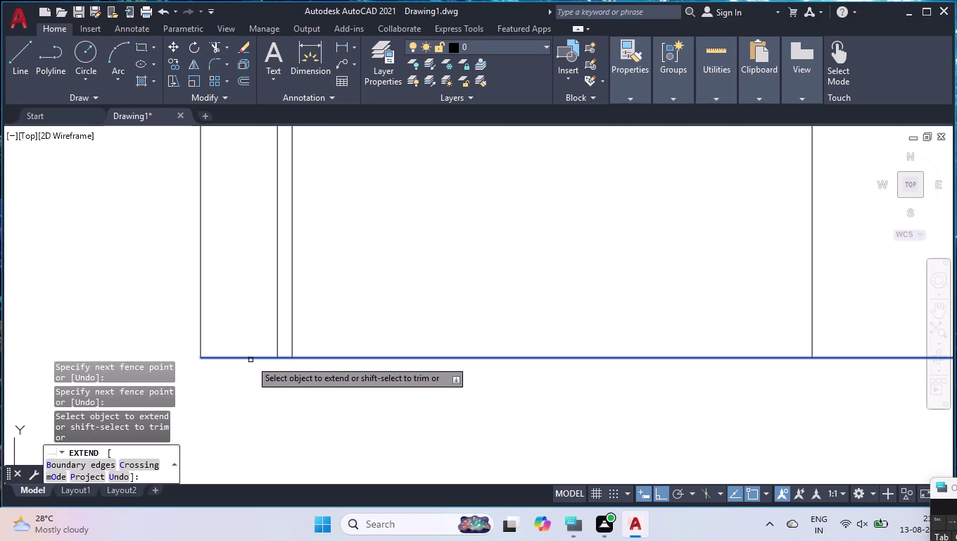
click(250, 358)
scroll(down, 3)
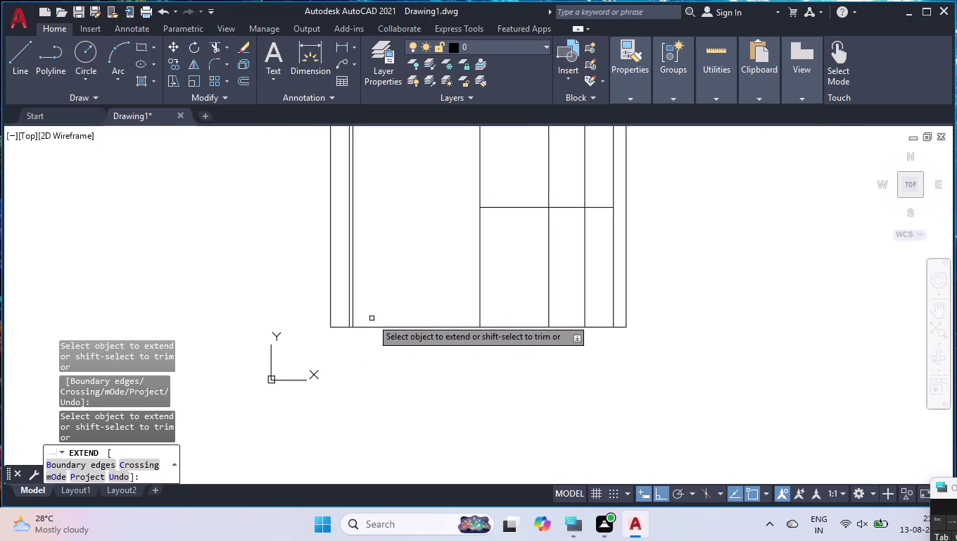
scroll(down, 3)
scroll(up, 3)
key(Return)
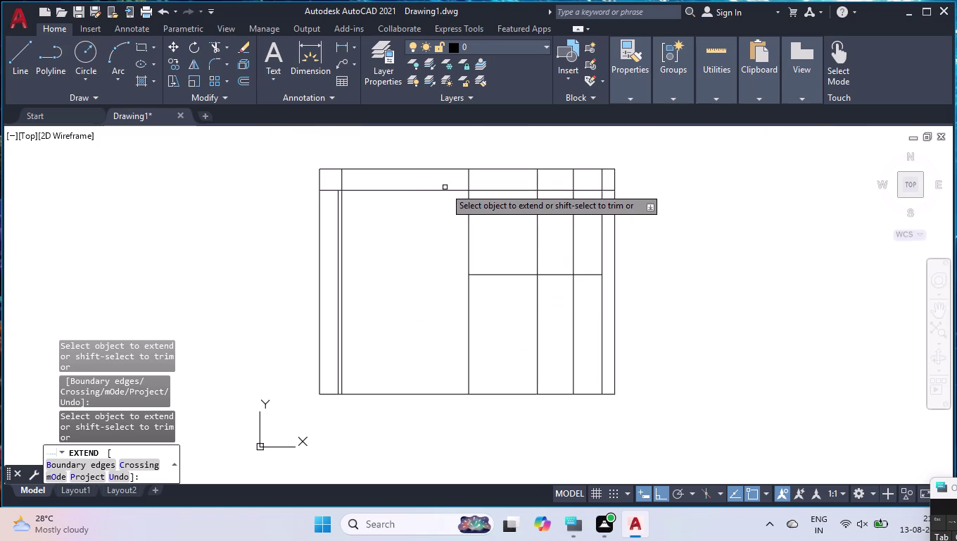
text(M)
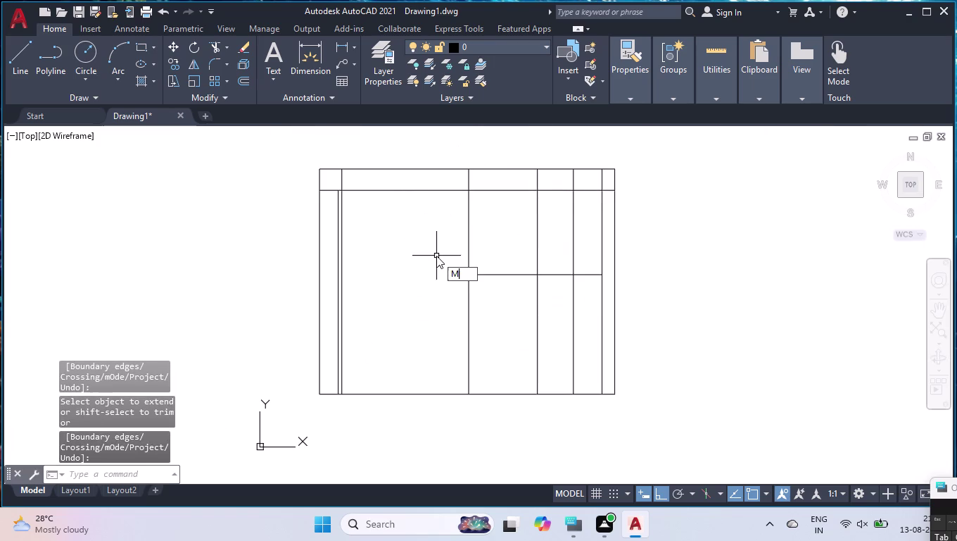
text(EASY)
key(BackSpace)
key(u)
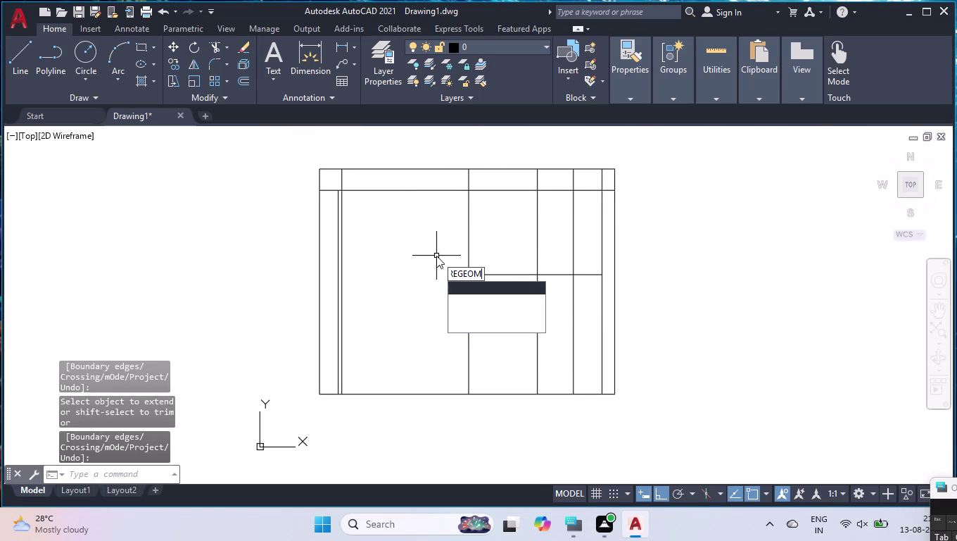
key(Return)
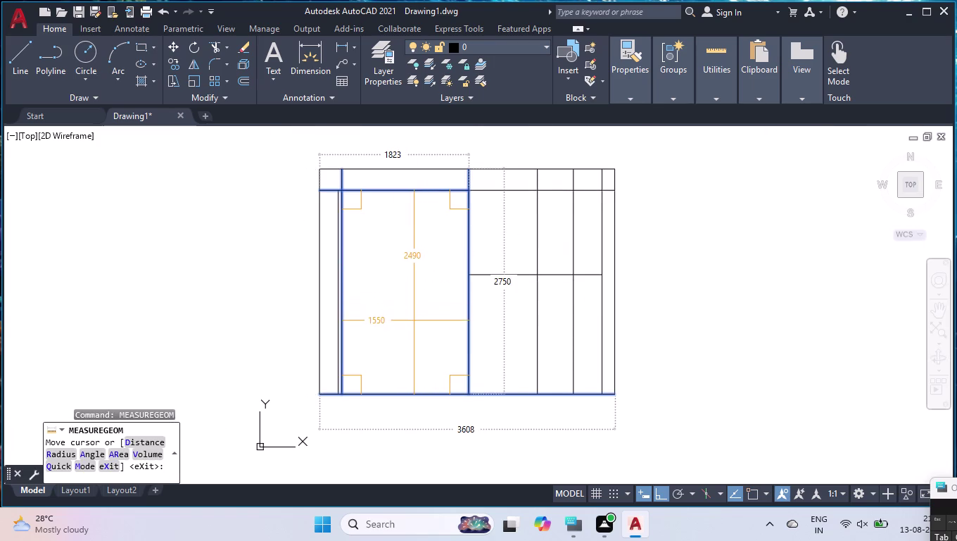
key(Return)
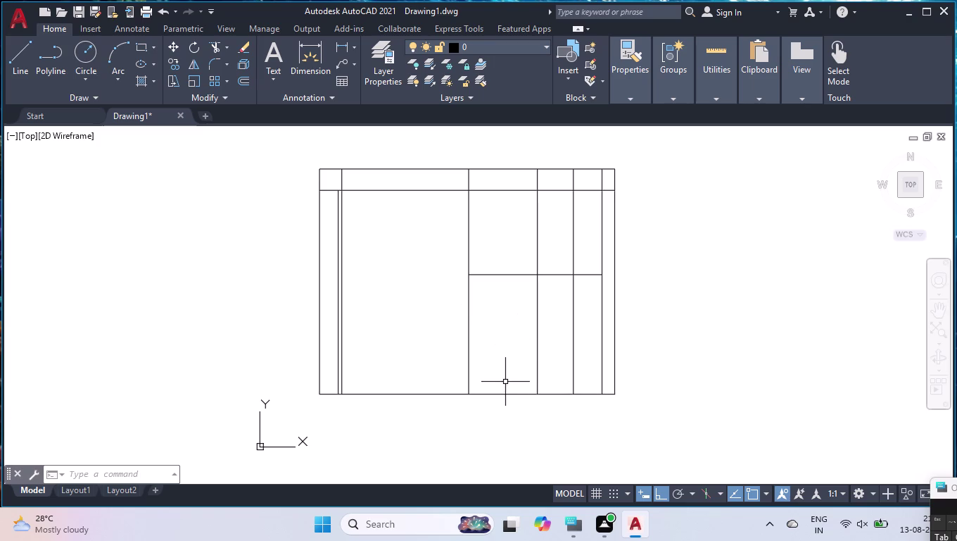
text(BR)
key(Return)
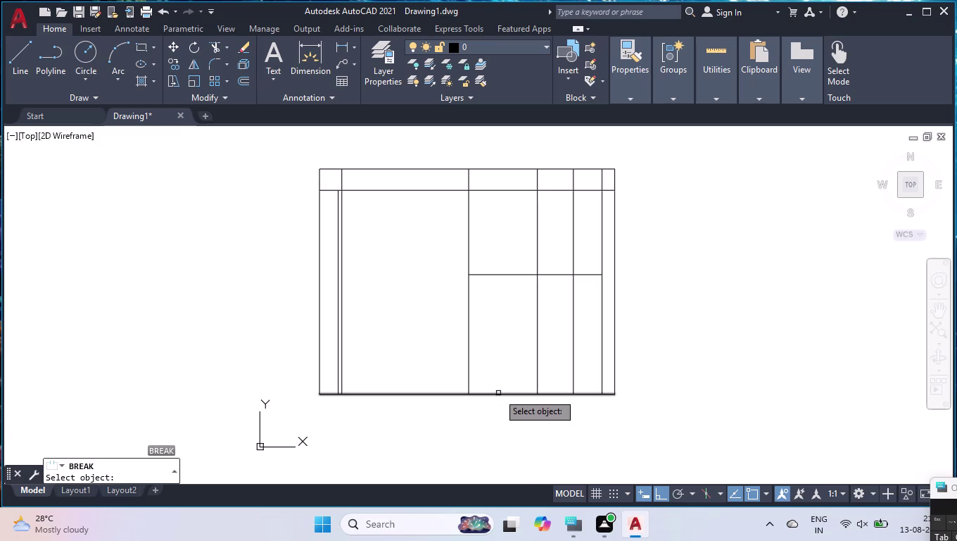
click(498, 393)
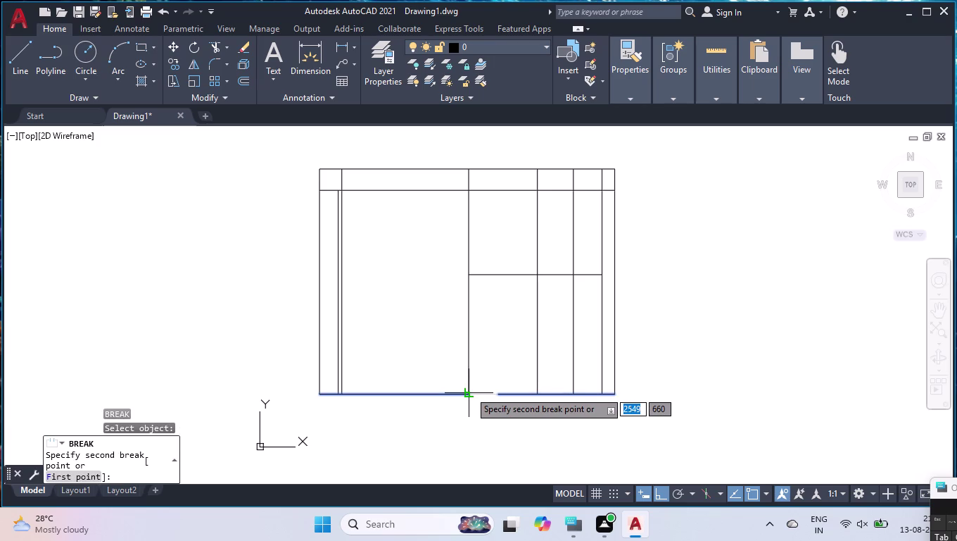
key(Return)
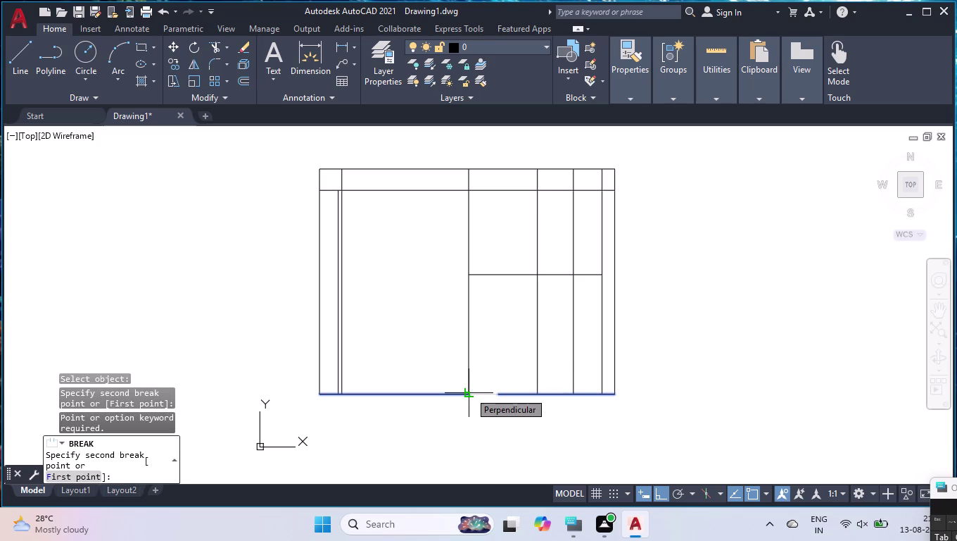
text(BR)
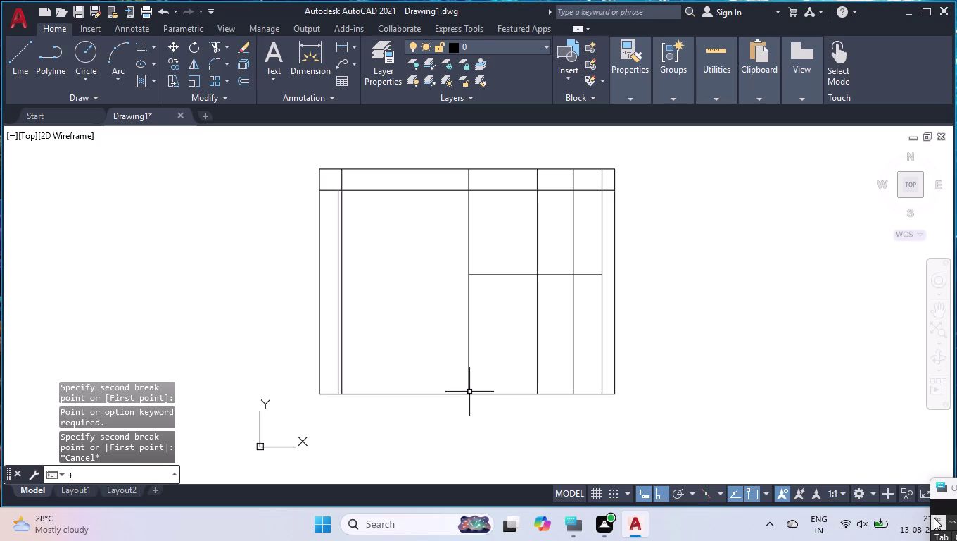
click(132, 356)
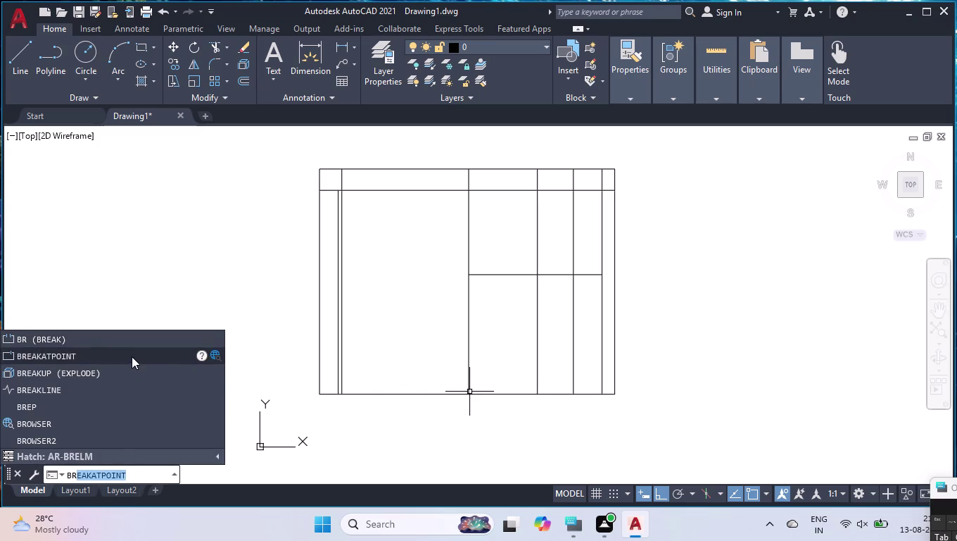
click(518, 394)
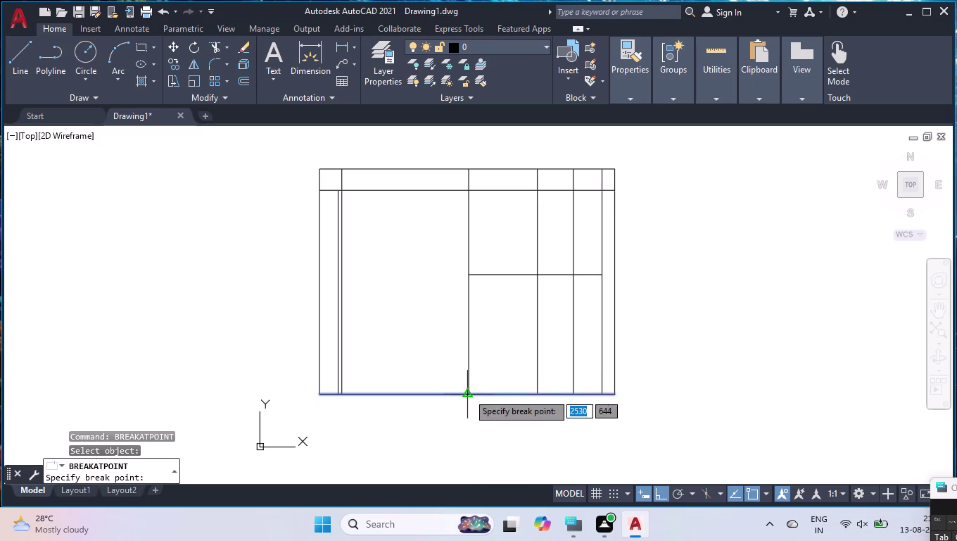
click(470, 394)
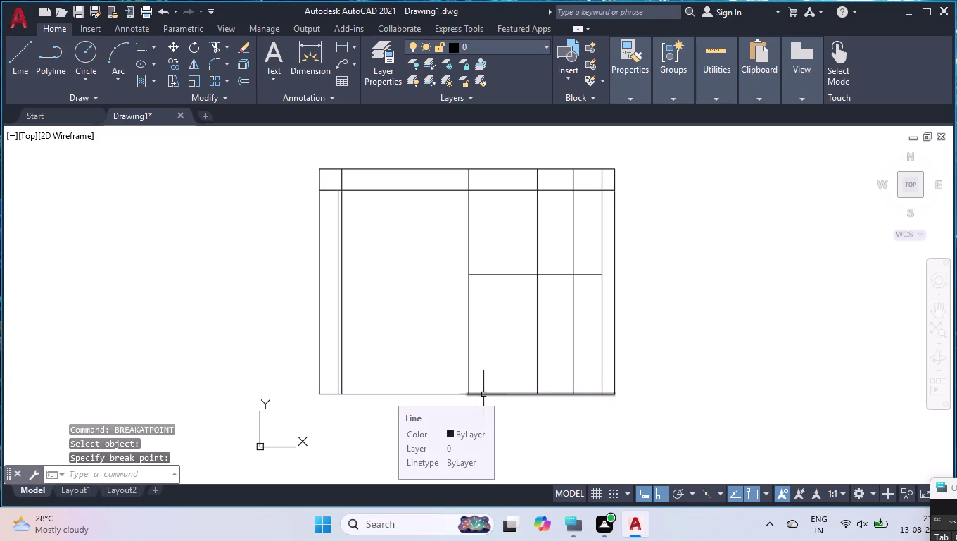
click(483, 394)
key(space)
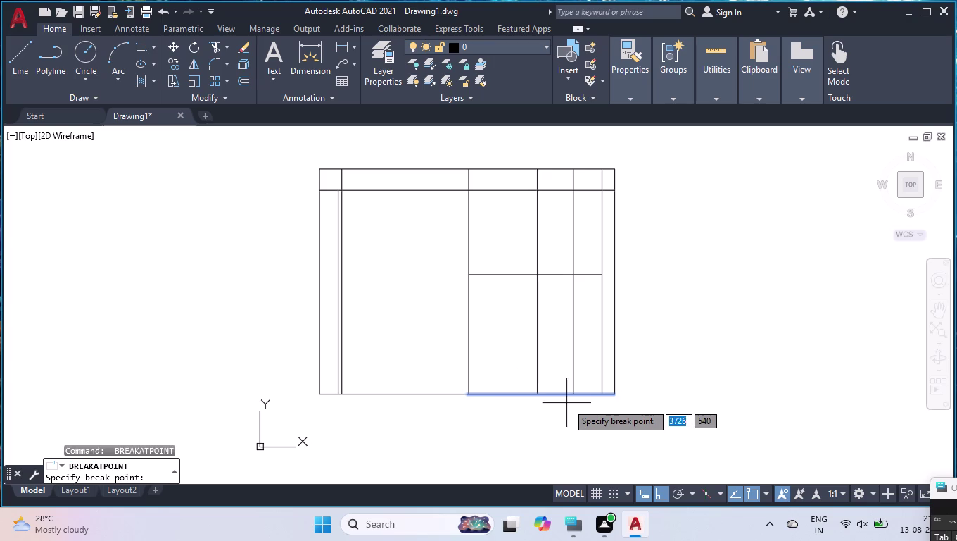
click(598, 396)
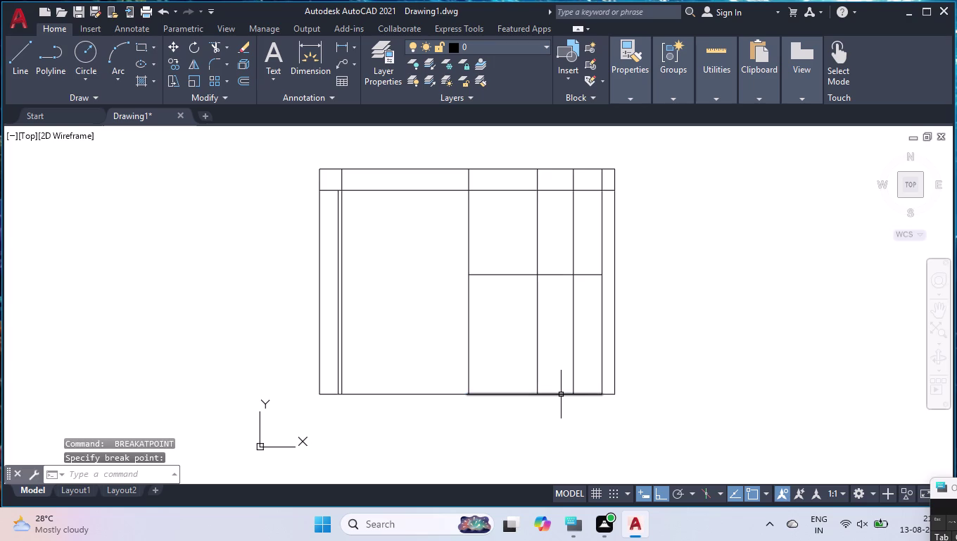
text(OFF)
key(Return)
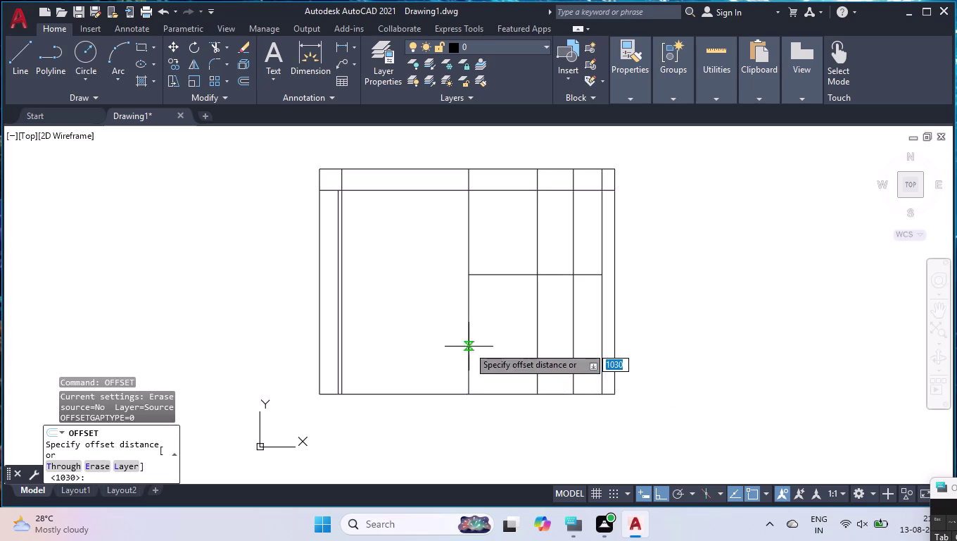
scroll(up, 3)
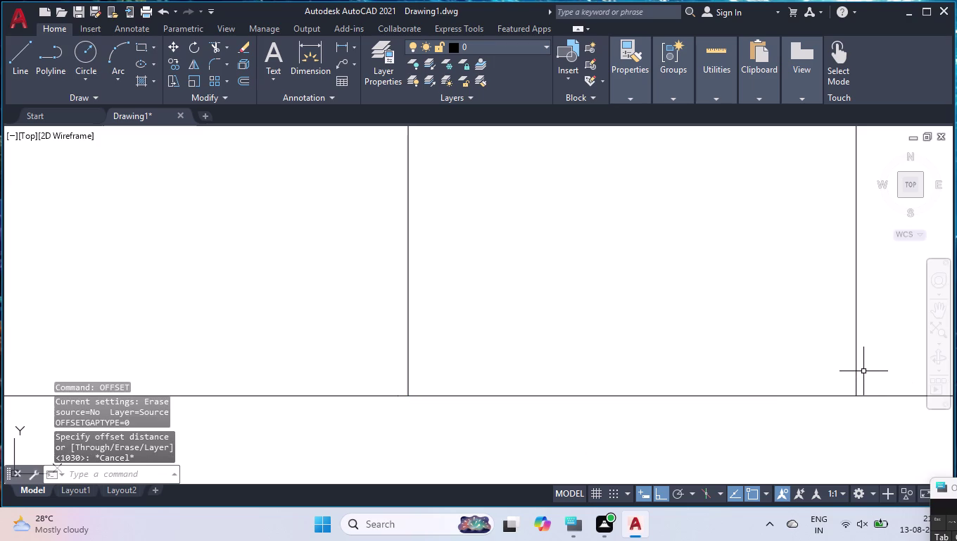
key(u)
key(Return)
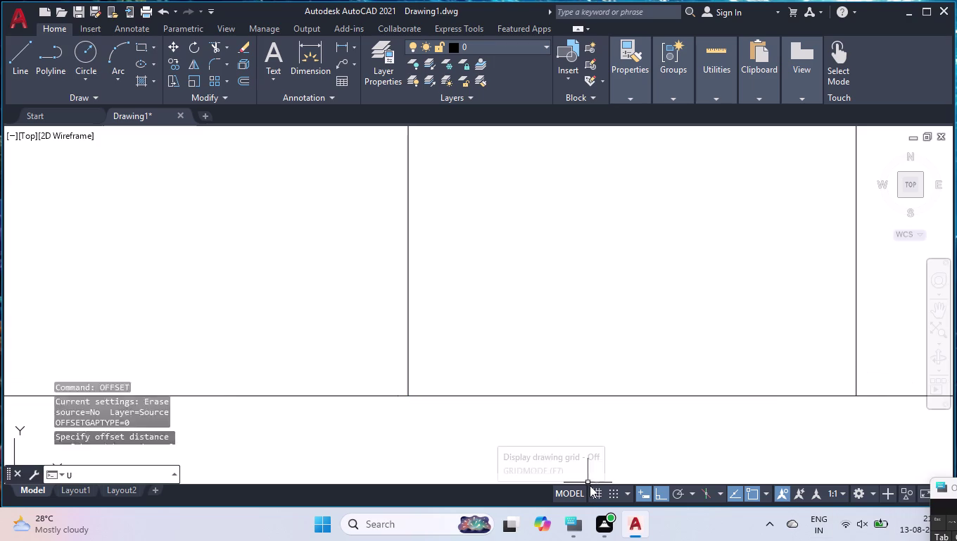
key(u)
key(Return)
key(u)
key(Return)
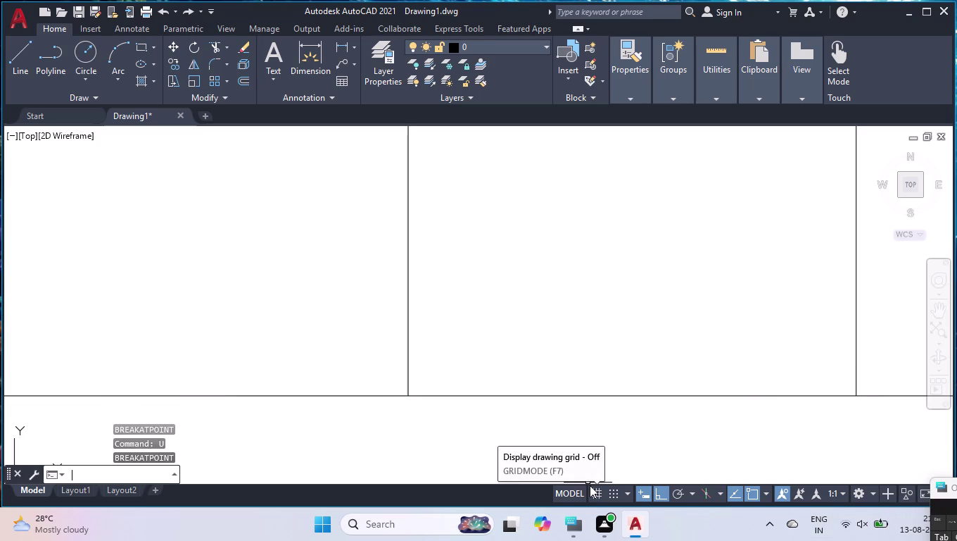
key(u)
key(Return)
key(u)
key(Return)
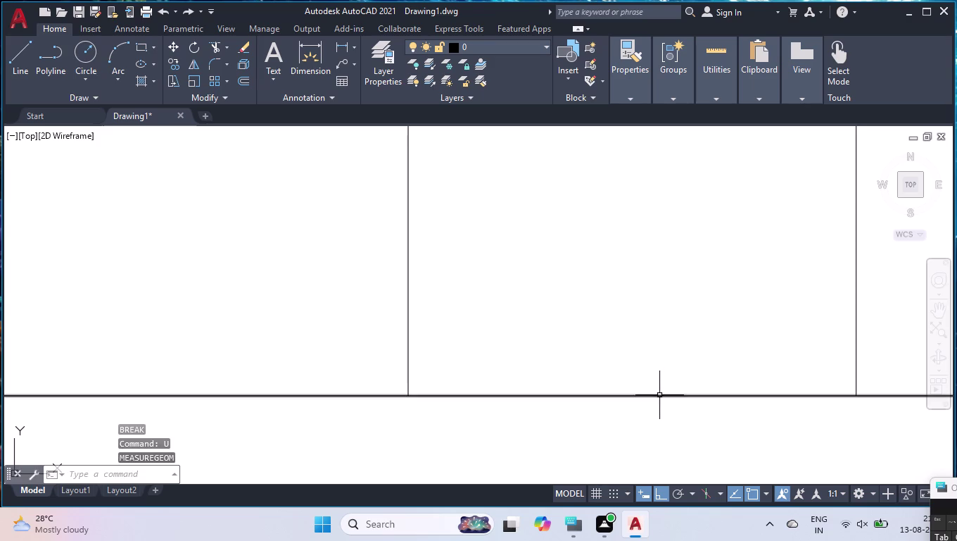
text(BR)
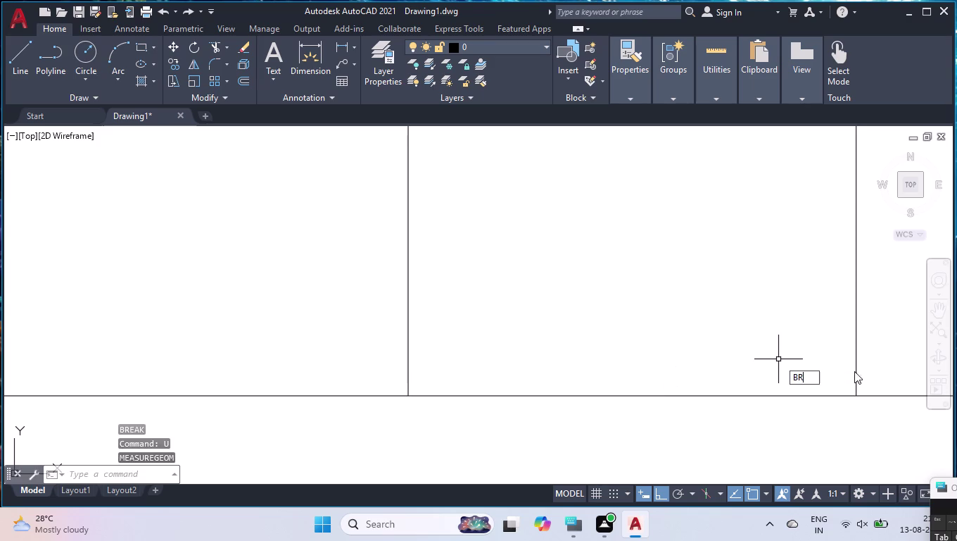
Break the bottom outline line at the left panel divider.
click(847, 405)
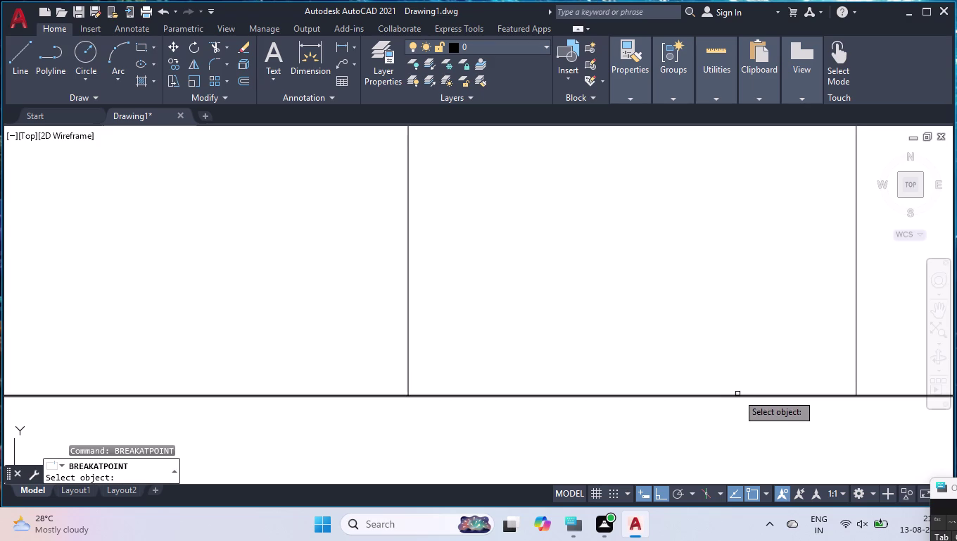
click(738, 397)
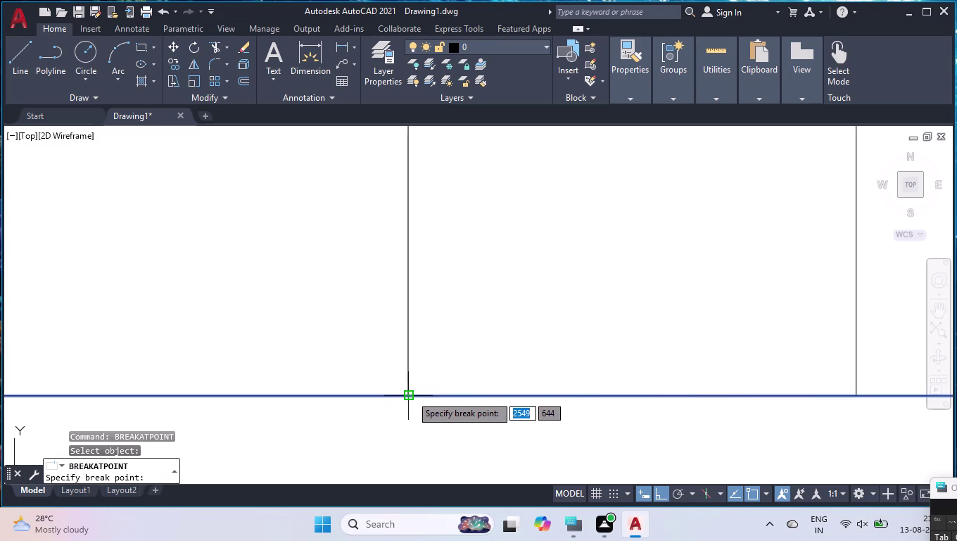
click(411, 394)
Break the bottom outline line again at a right-hand divider.
key(space)
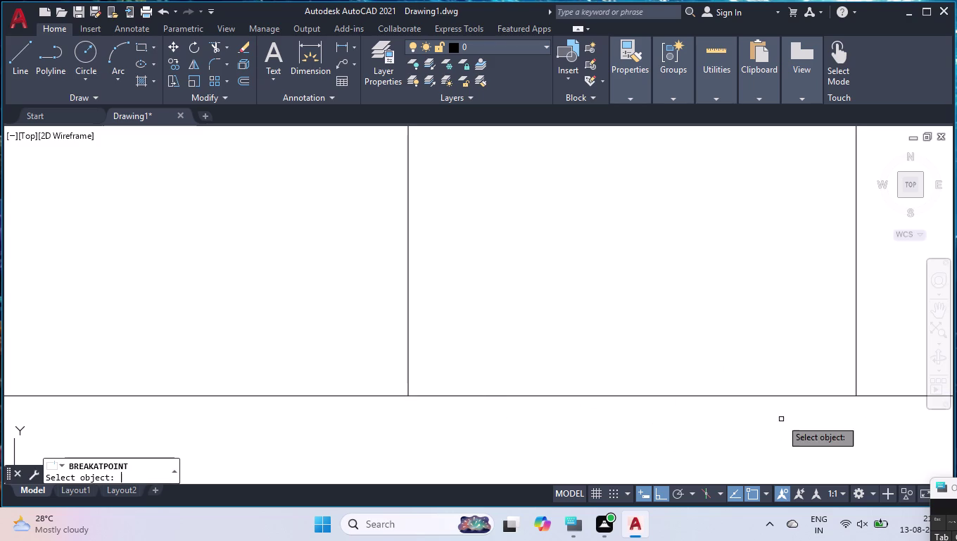
click(781, 397)
scroll(down, 3)
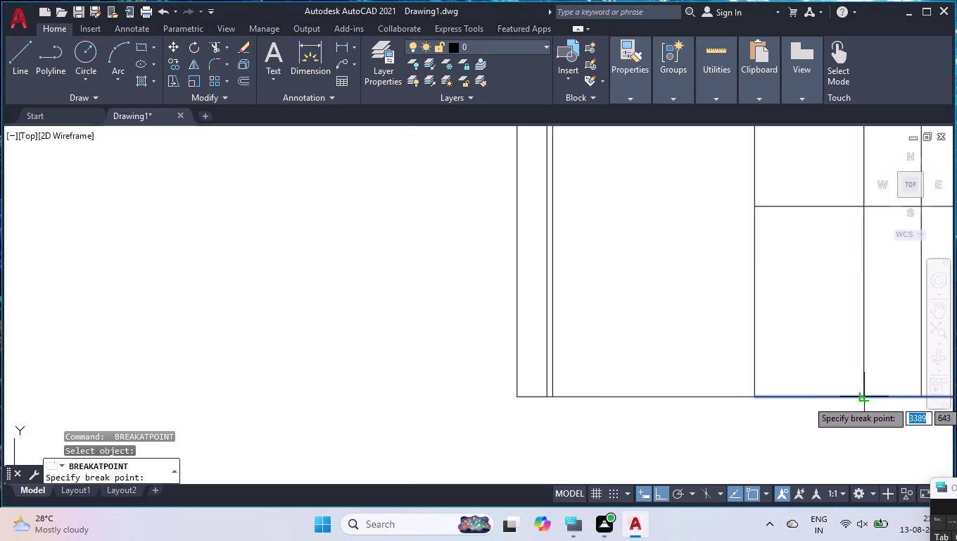
scroll(down, 3)
scroll(up, 3)
scroll(up, 3)
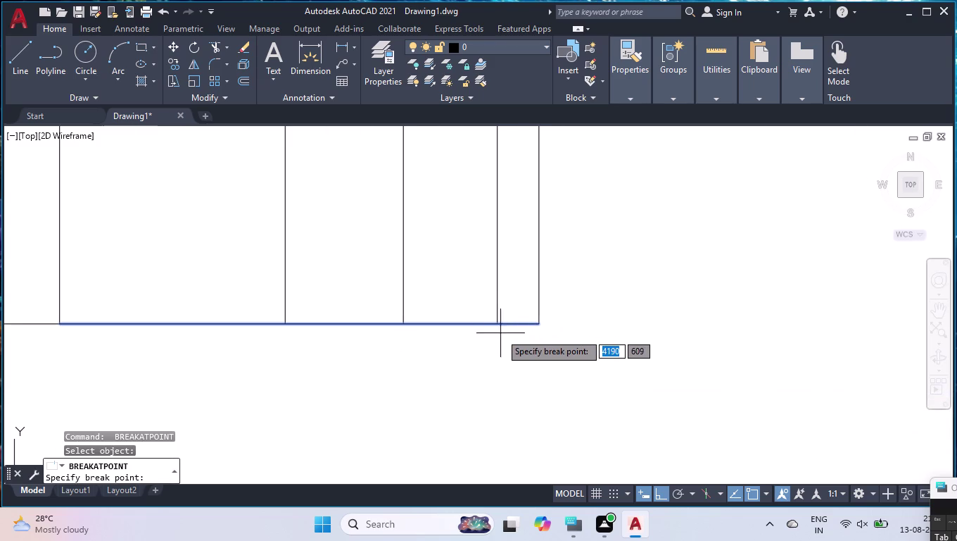
click(497, 326)
scroll(down, 3)
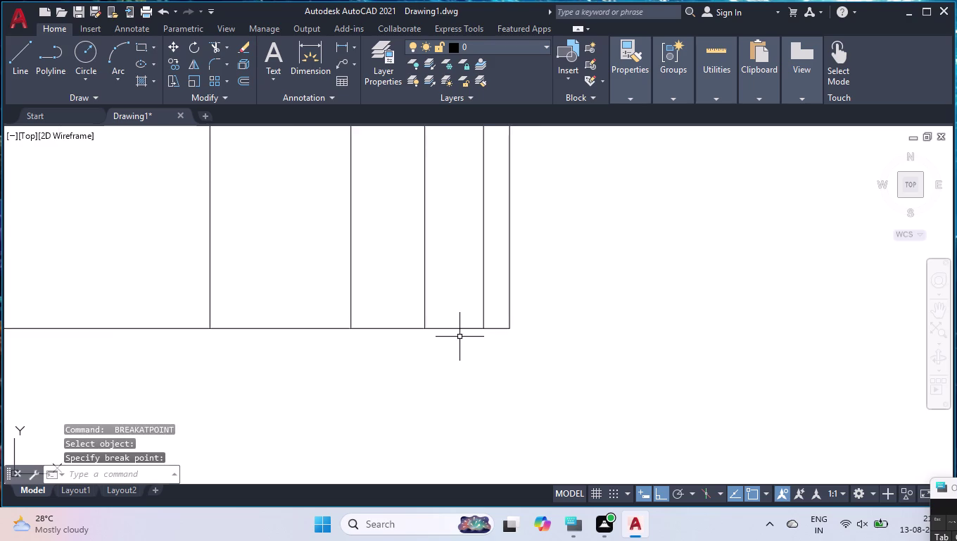
scroll(down, 3)
scroll(up, 3)
Offset the bottom line segment 760 upward as the lower shelf line.
text(O)
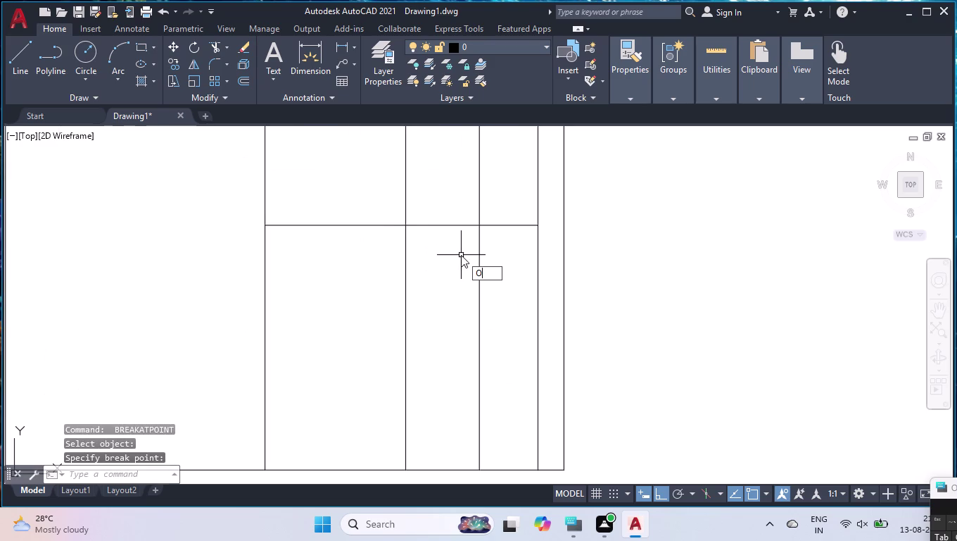
text(FF)
key(Return)
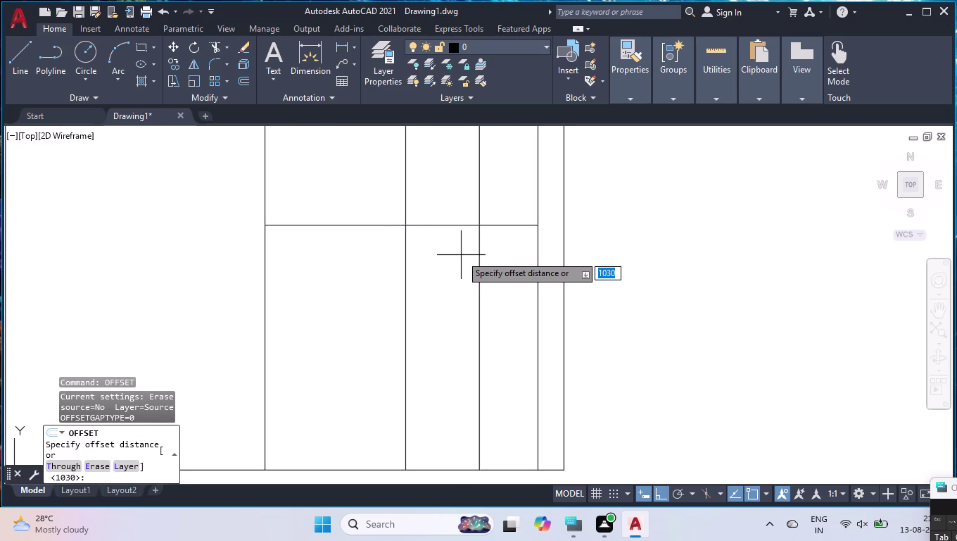
text(760)
key(Return)
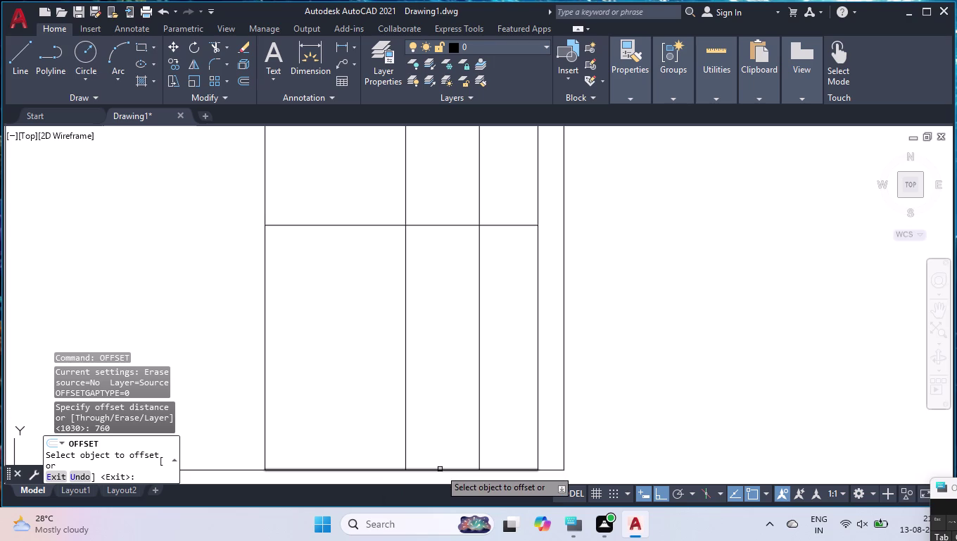
click(440, 469)
click(437, 371)
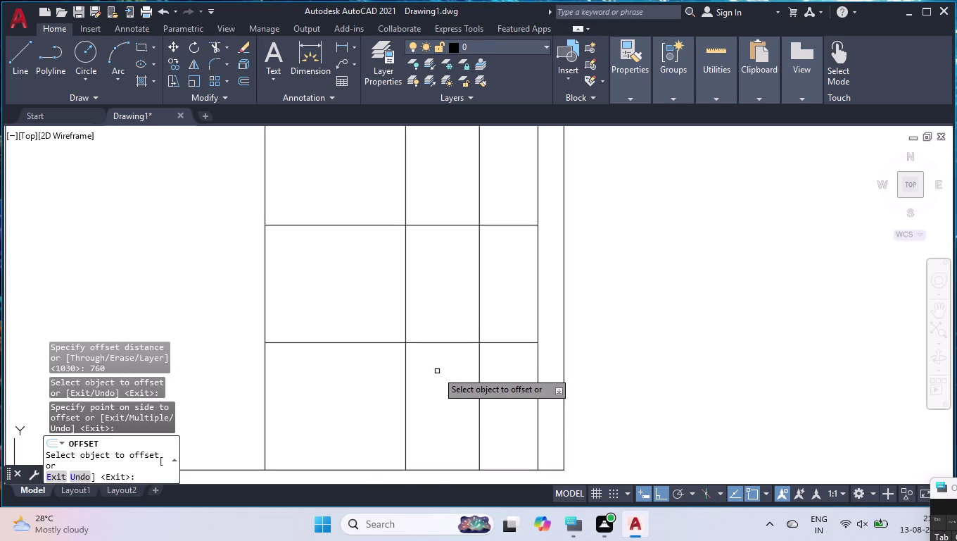
key(Return)
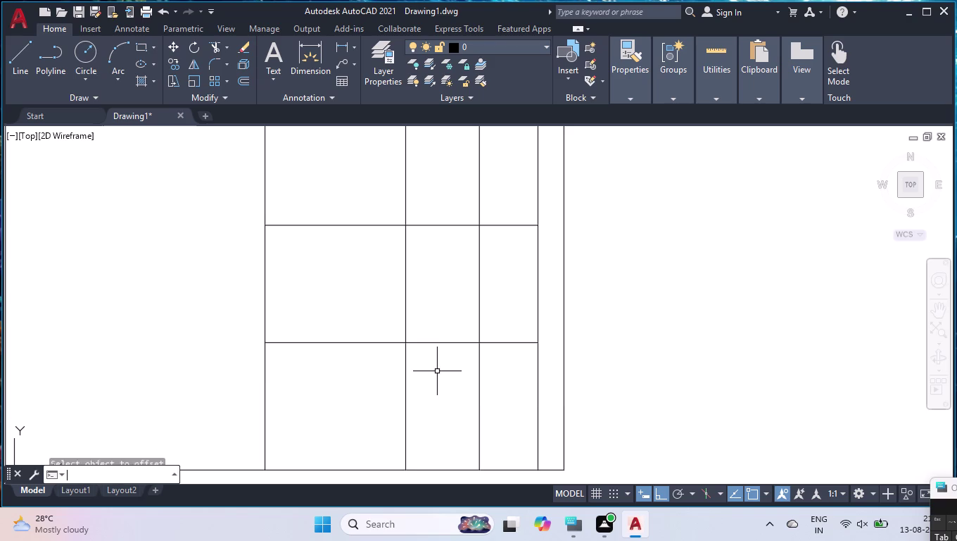
Trim the vertical dividers out of the middle band between the shelf lines.
text(TR)
key(Return)
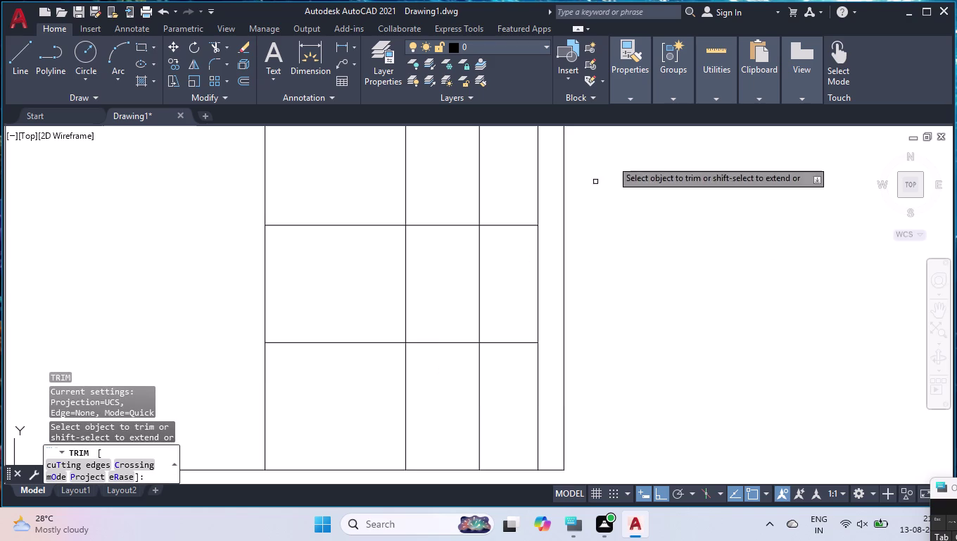
click(496, 261)
click(204, 293)
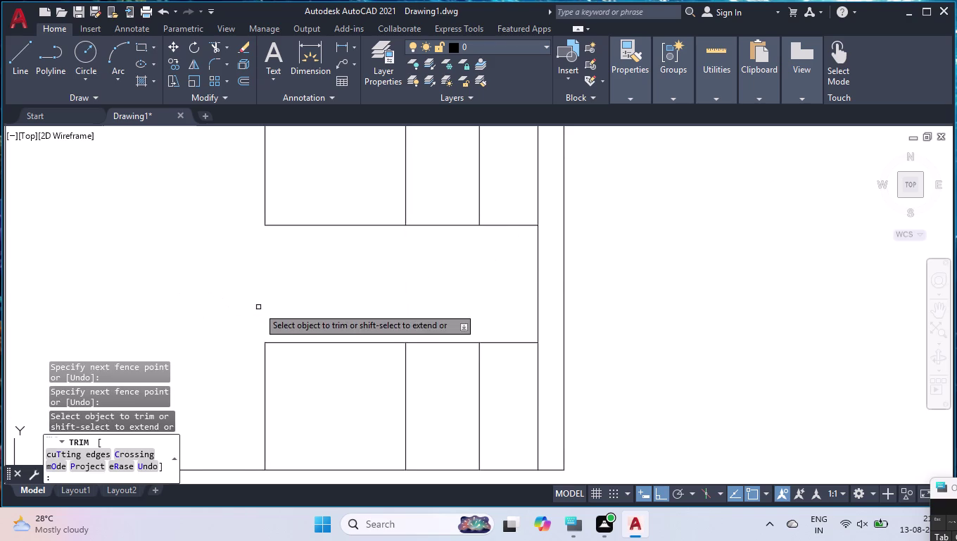
key(space)
Measure the open middle section with MEASUREGEOM.
text(MEAS)
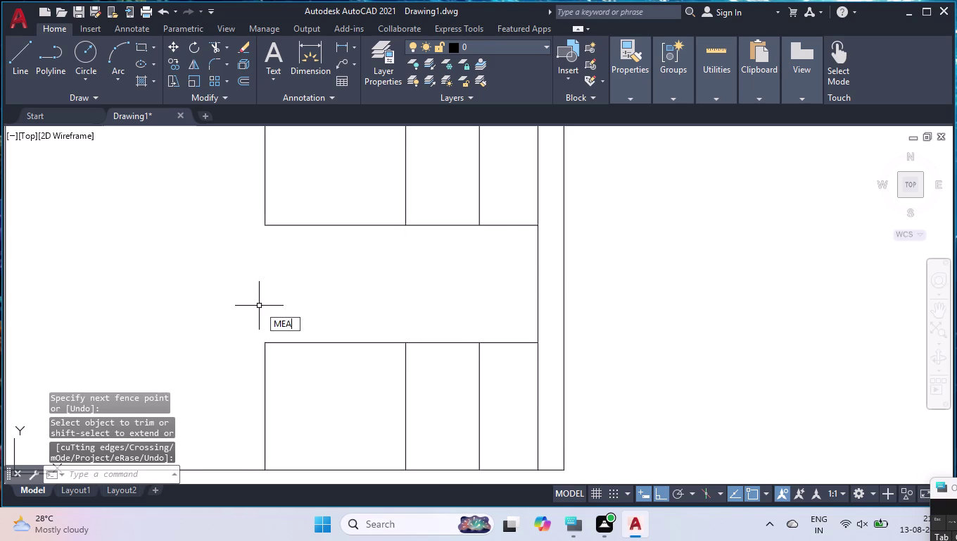
key(Return)
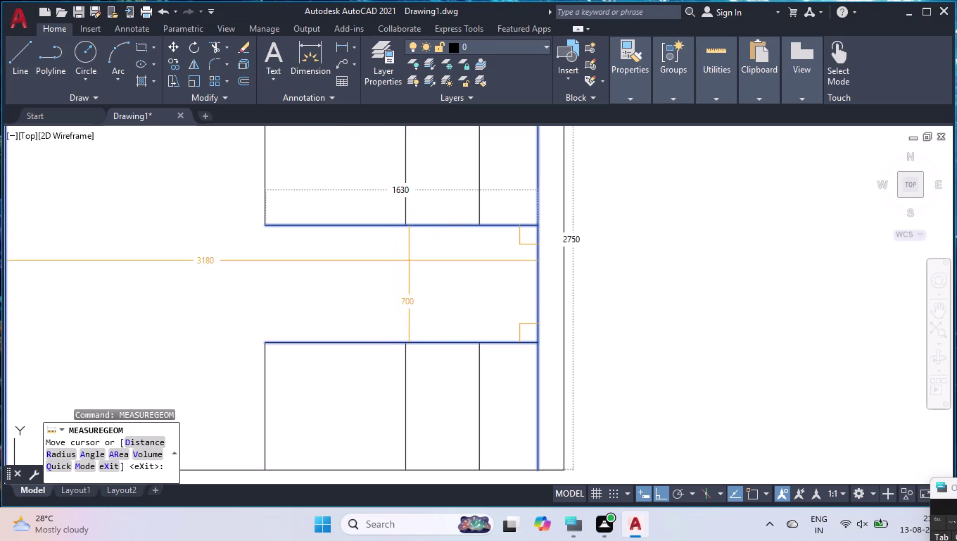
key(Return)
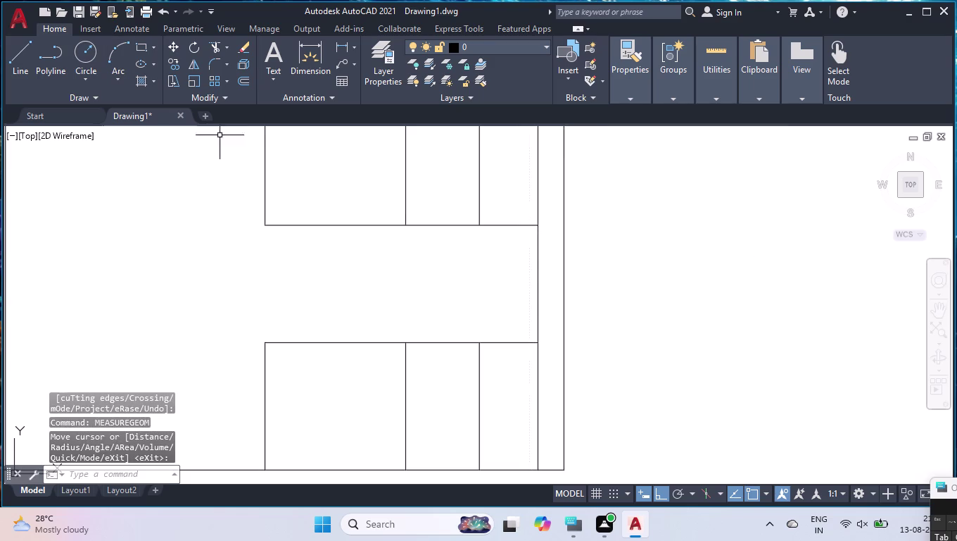
Select the upper cabinet's bottom line and the three top band line segments.
scroll(down, 3)
scroll(up, 3)
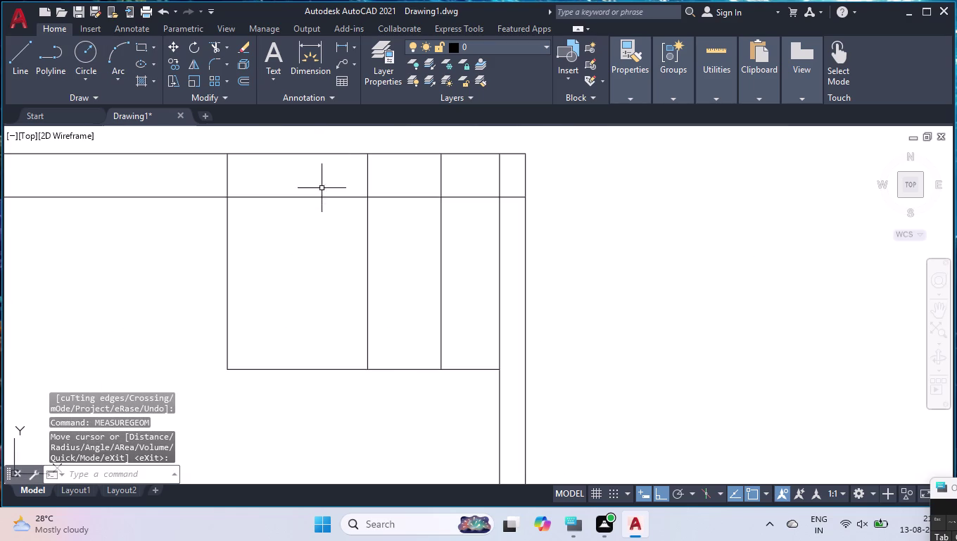
click(333, 369)
scroll(down, 3)
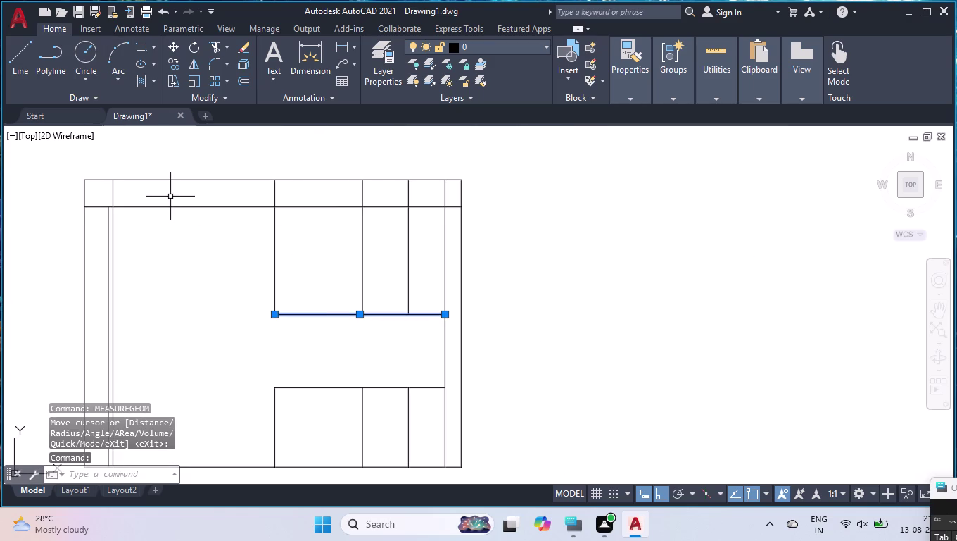
scroll(up, 3)
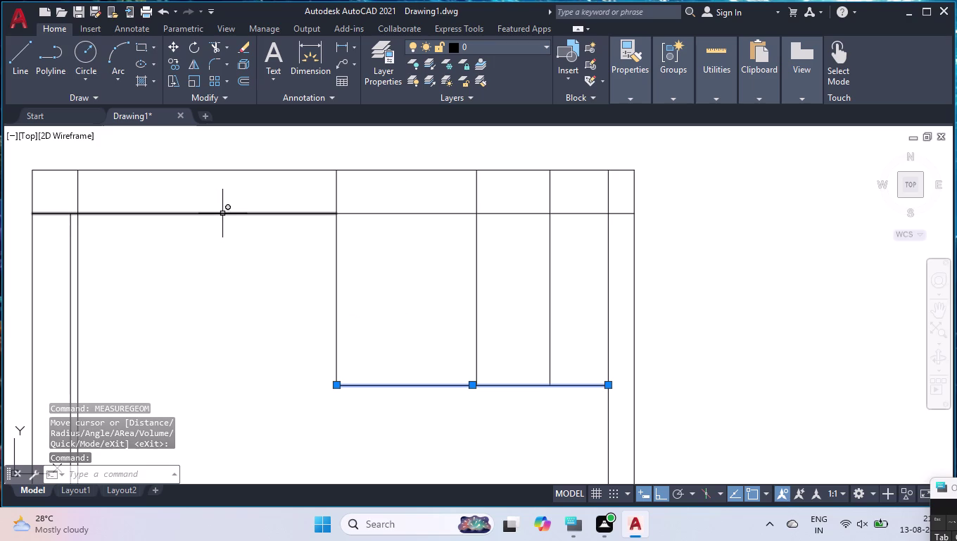
click(222, 213)
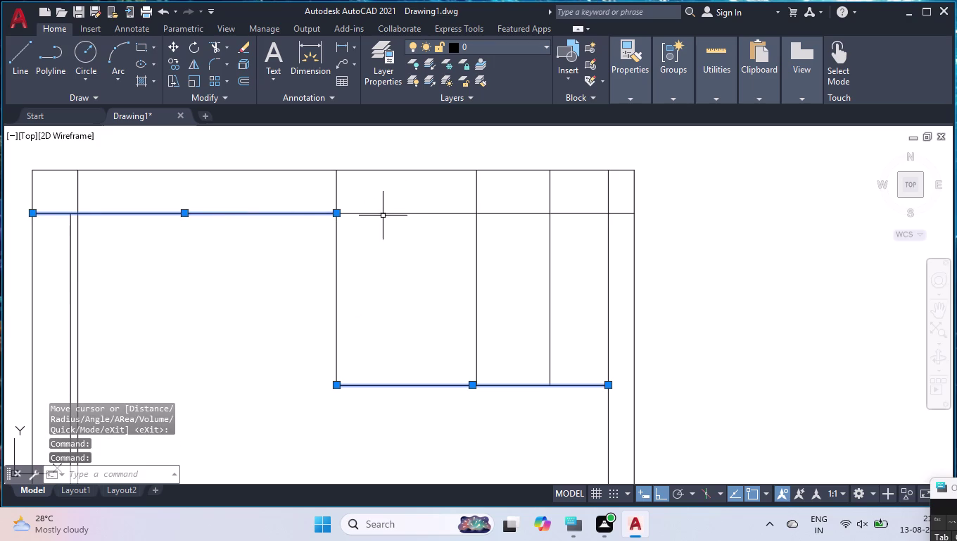
click(384, 214)
click(617, 212)
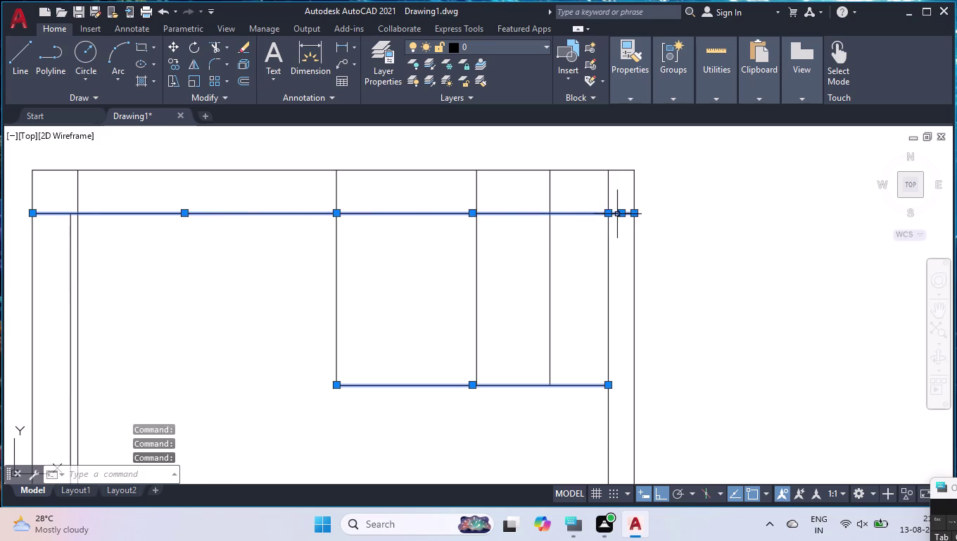
Move the selected lines 100 units downward.
text(MO)
text(V)
text(E)
key(Return)
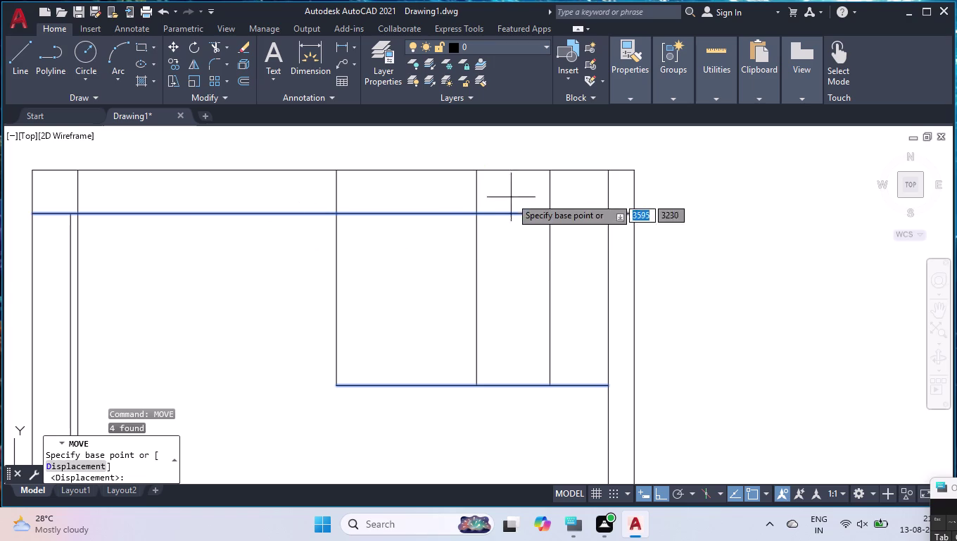
click(336, 215)
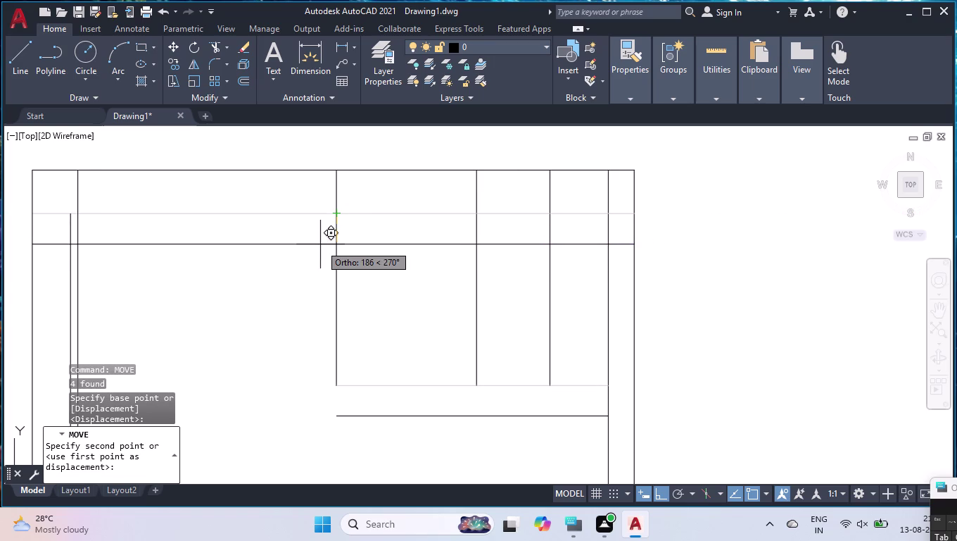
text(100)
key(Return)
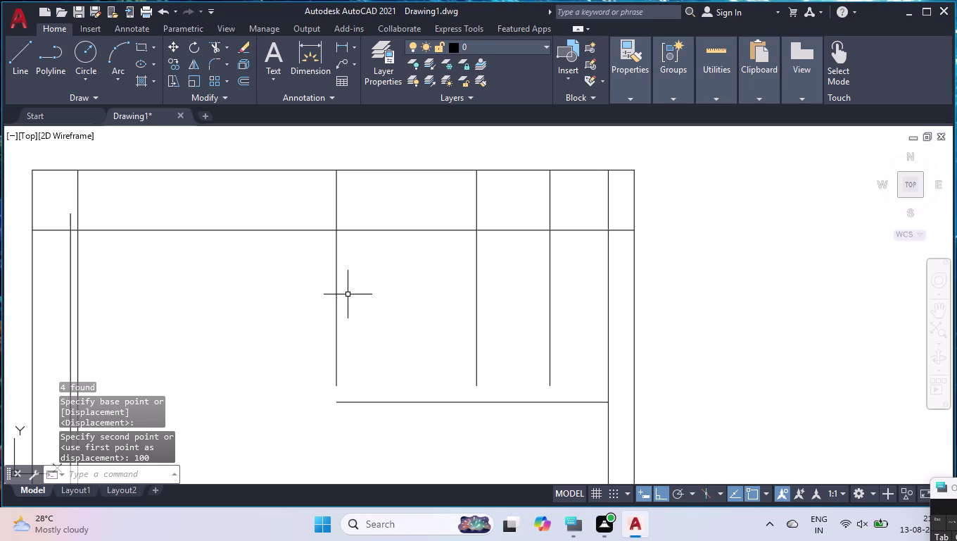
key(Return)
key(Return)
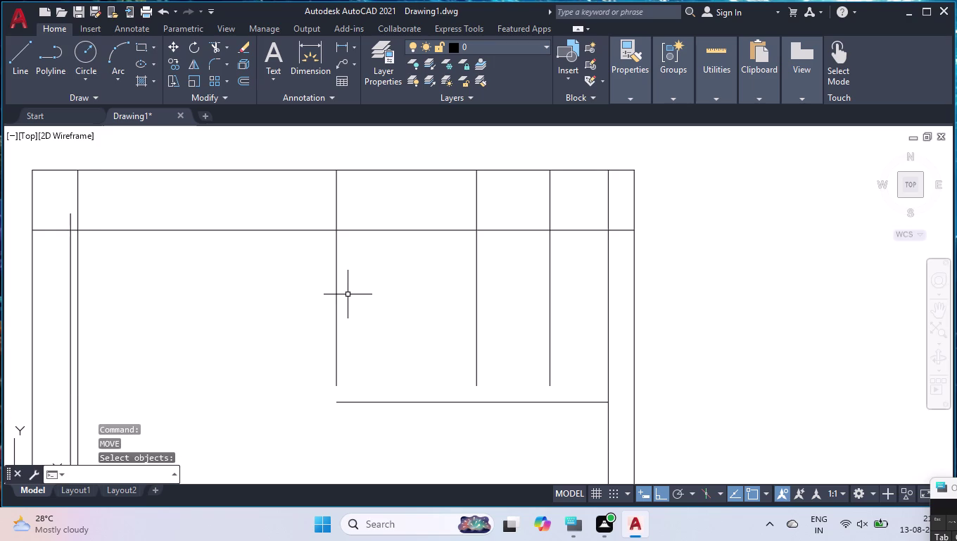
Extend the upper cabinet dividers down to the lowered base line.
text(EX)
key(Return)
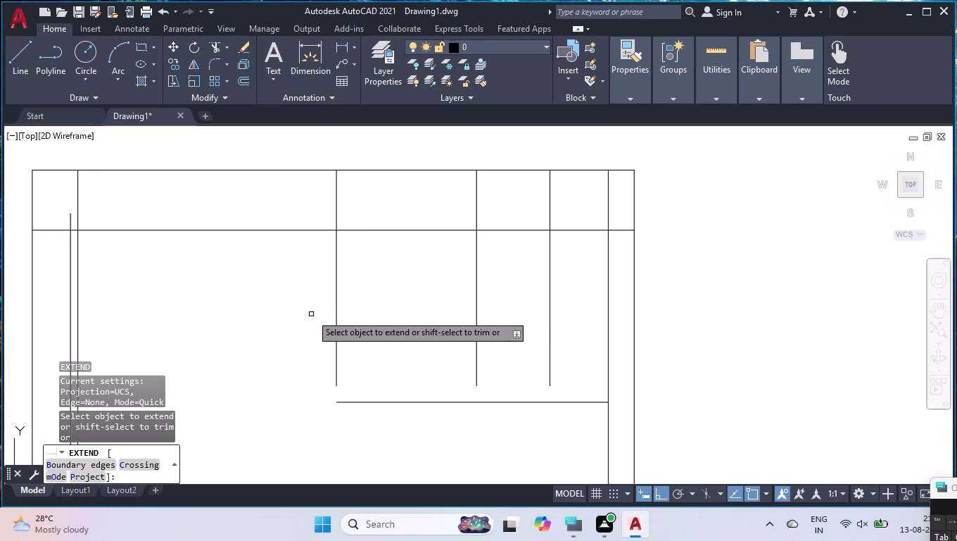
click(327, 366)
click(560, 376)
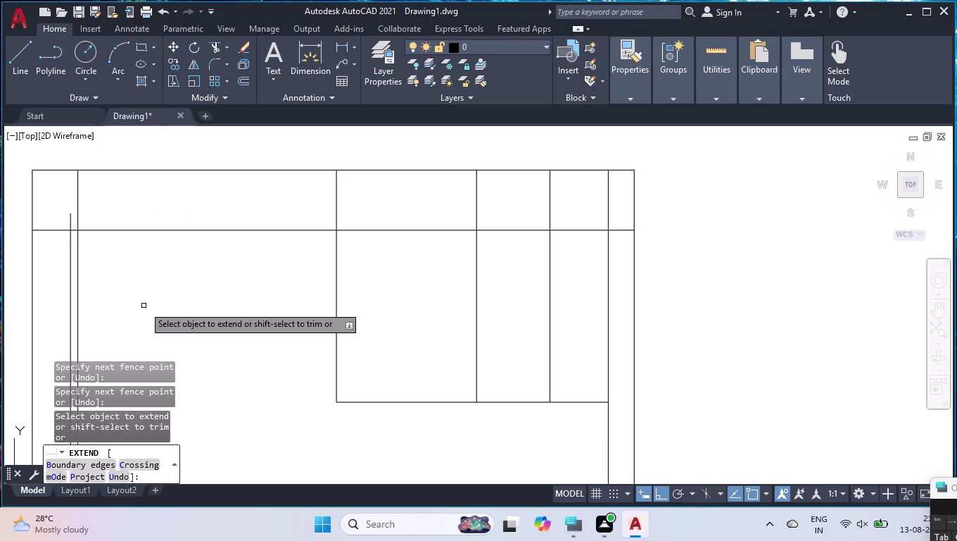
key(Return)
Trim the left border's stub above the top band line.
text(TR)
key(Return)
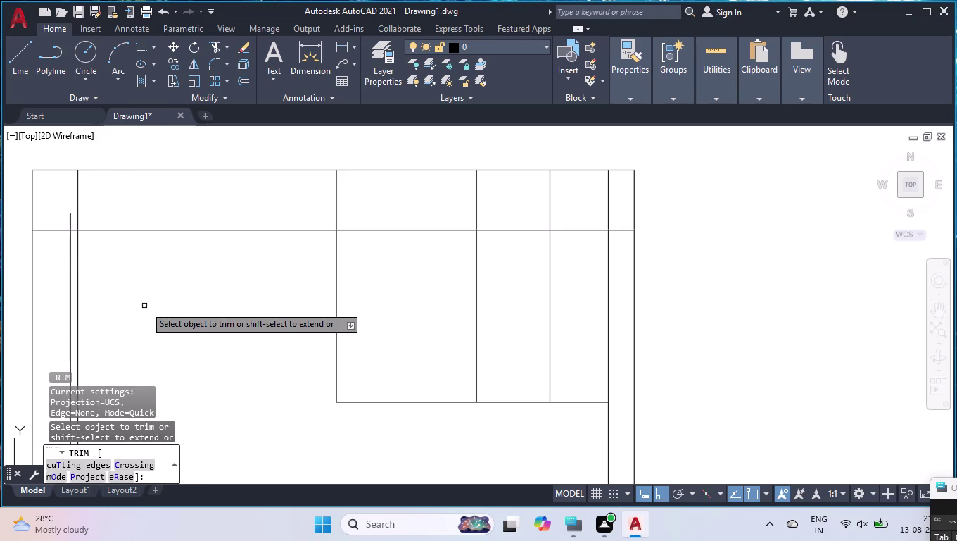
click(70, 217)
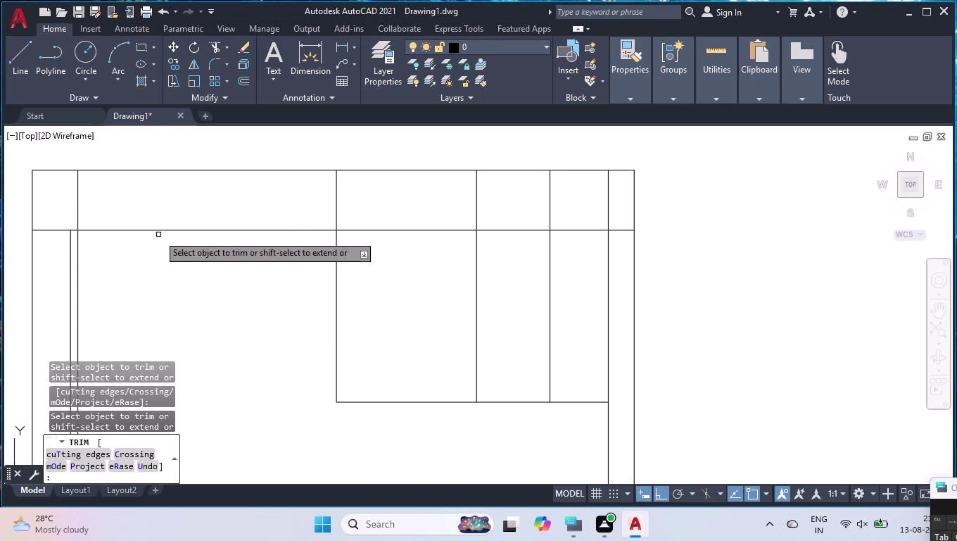
key(Return)
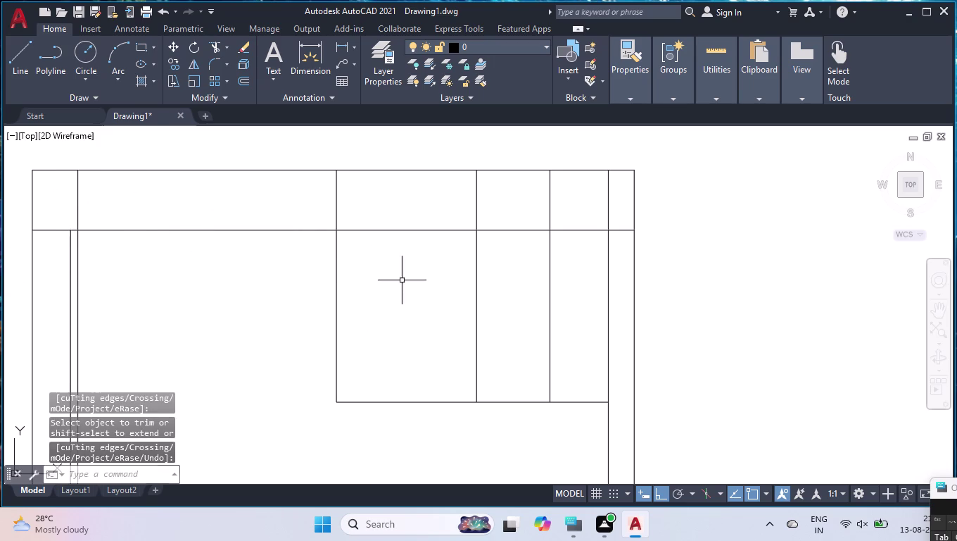
scroll(down, 3)
scroll(up, 3)
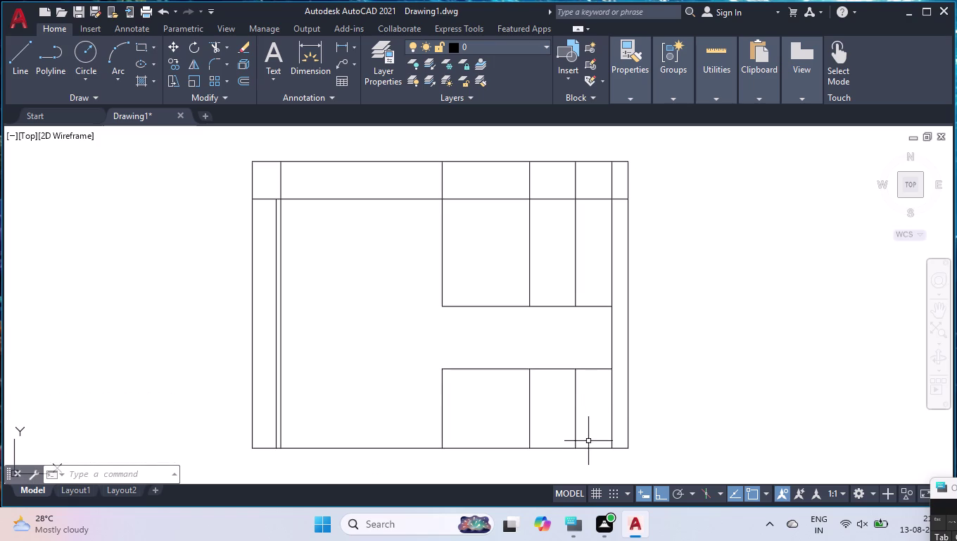
Offset the wardrobe's bottom edge 100 inward to create a base line.
text(OFF)
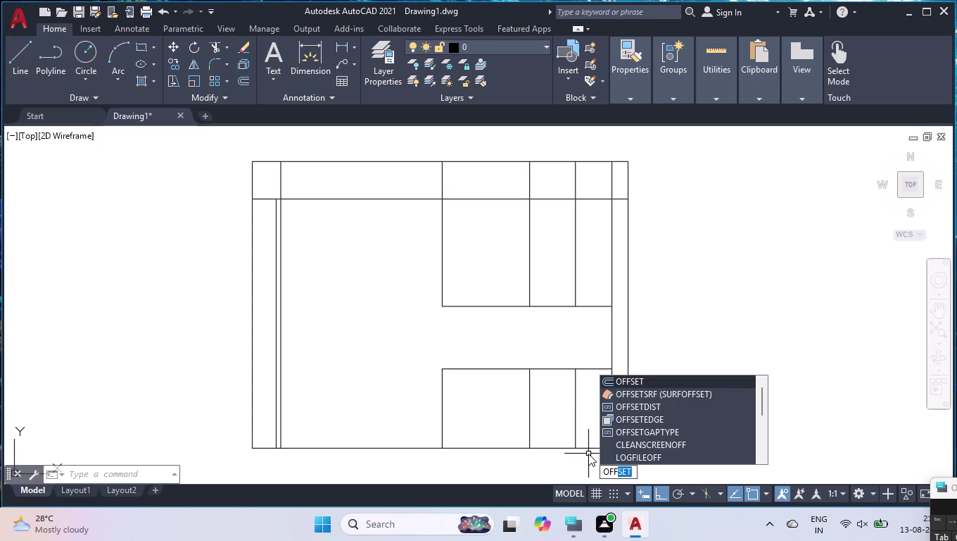
key(Return)
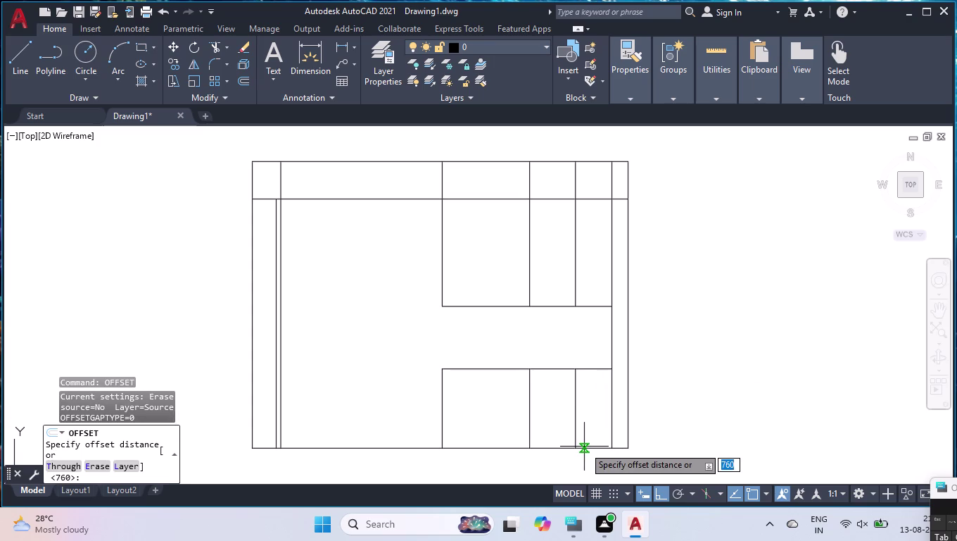
text(100)
key(Return)
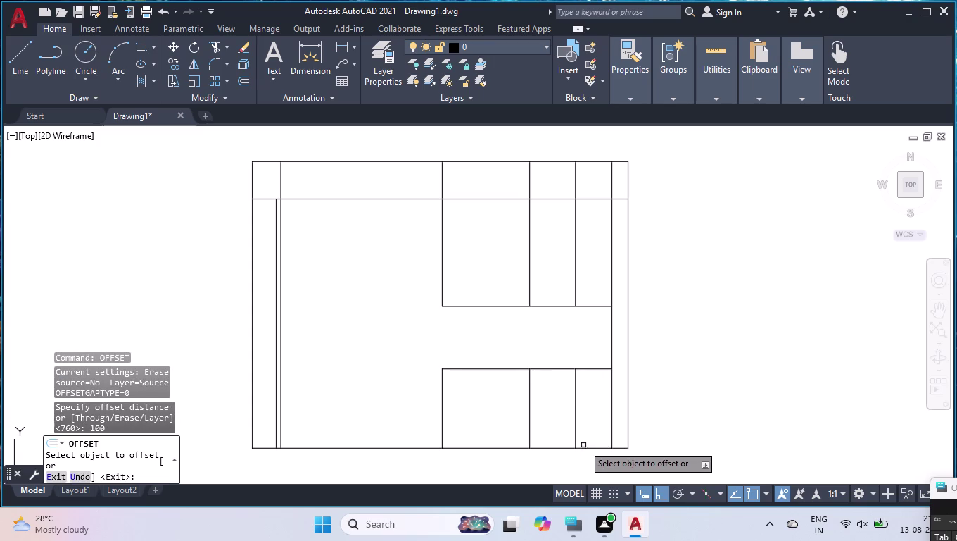
click(561, 447)
click(558, 421)
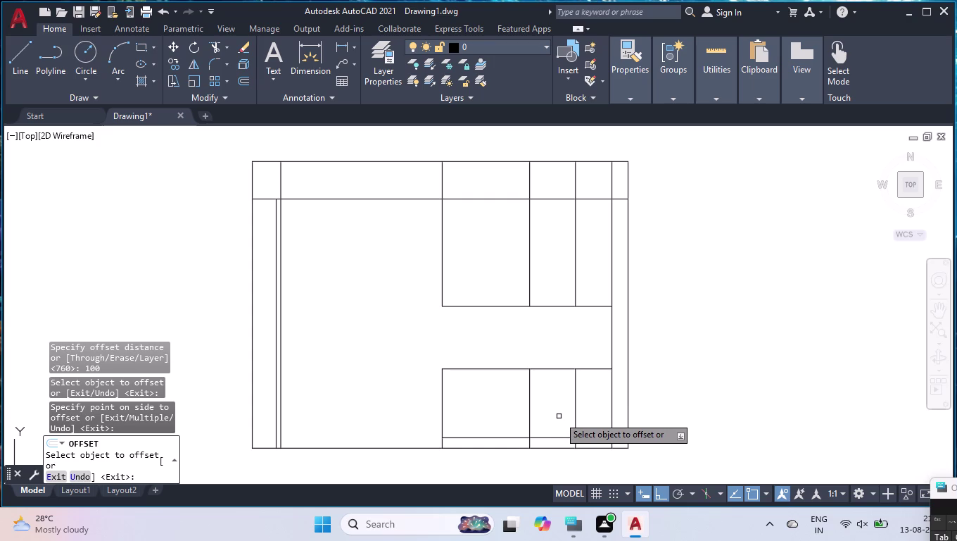
Offset the base line 720 upward, then double that shelf line 40 above.
click(549, 437)
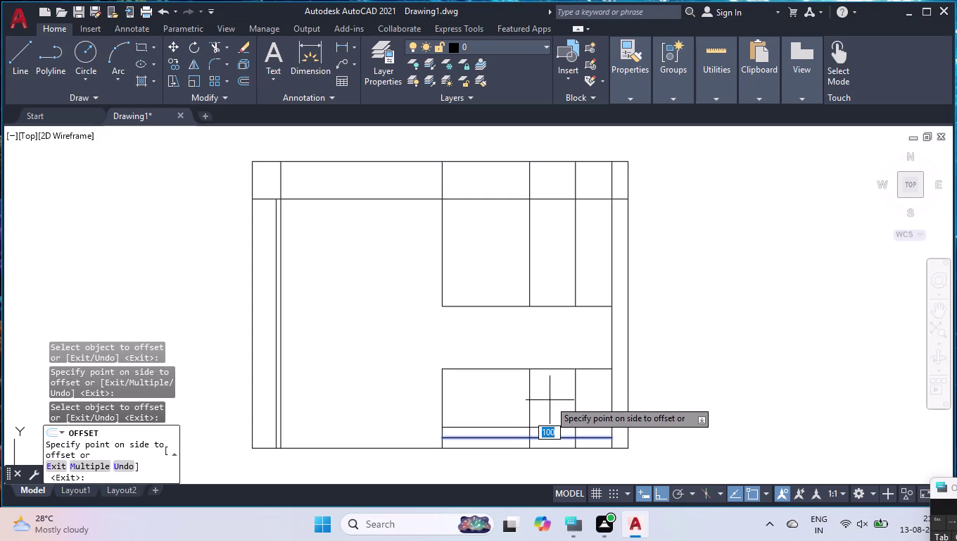
text(720)
key(Return)
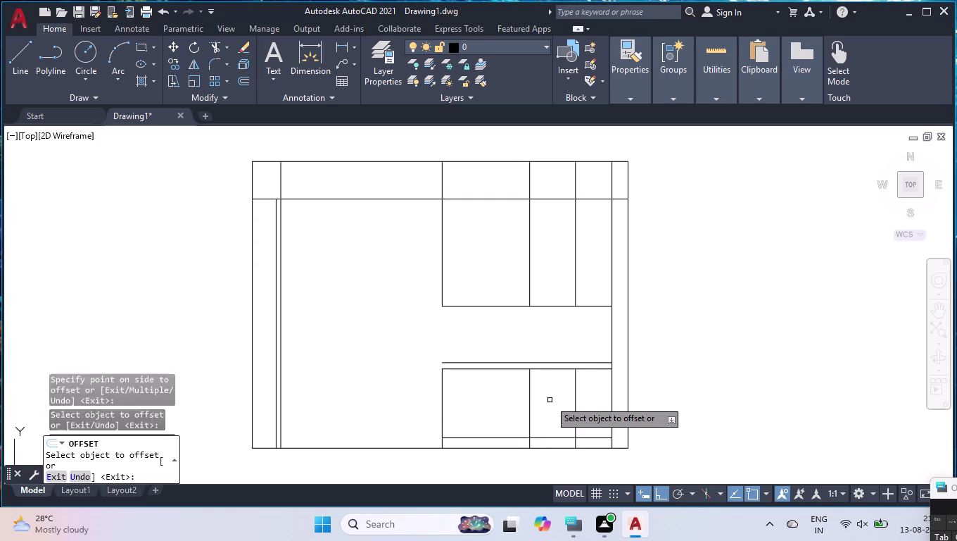
click(547, 363)
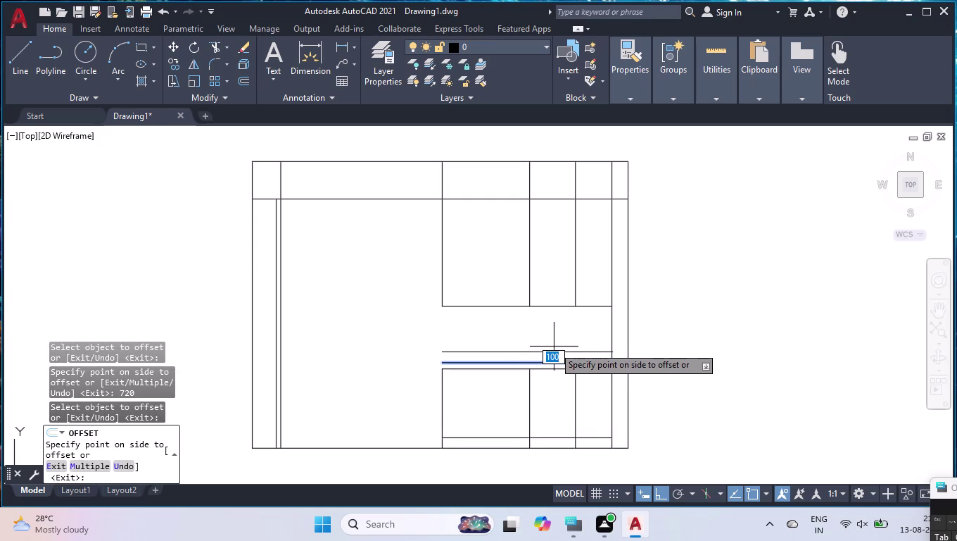
text(40)
key(Return)
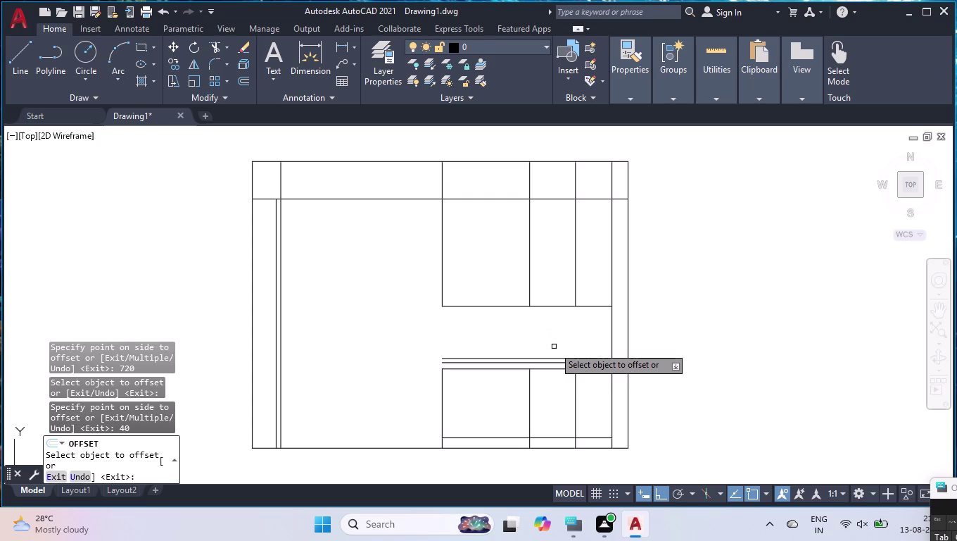
key(Return)
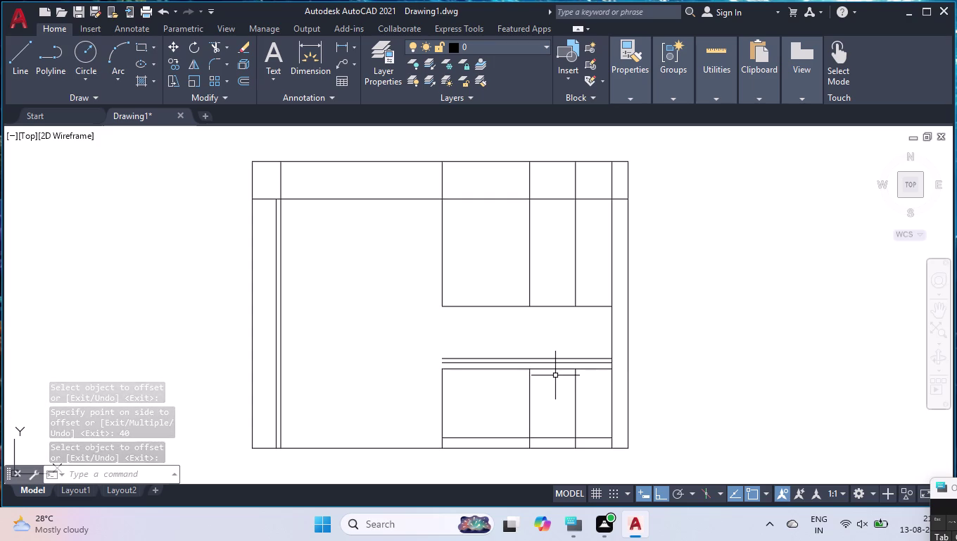
click(480, 308)
Move the top band line and upper cabinet base lines 100 units upward.
click(488, 200)
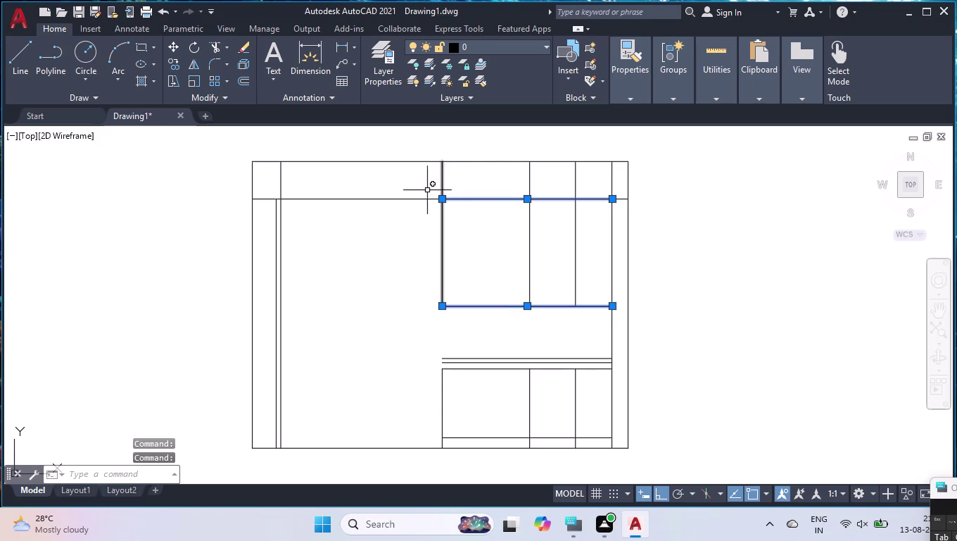
click(383, 199)
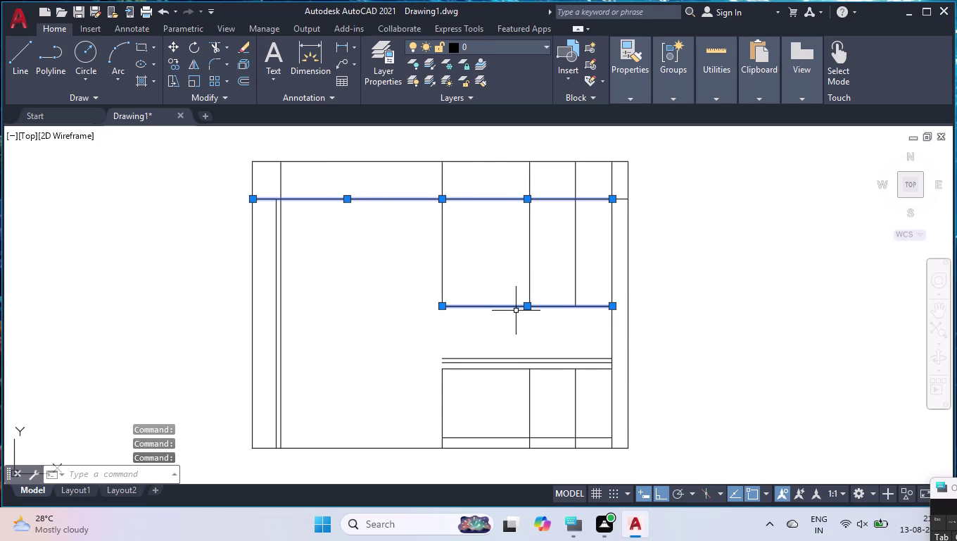
key(m)
key(o)
key(v)
key(e)
key(Return)
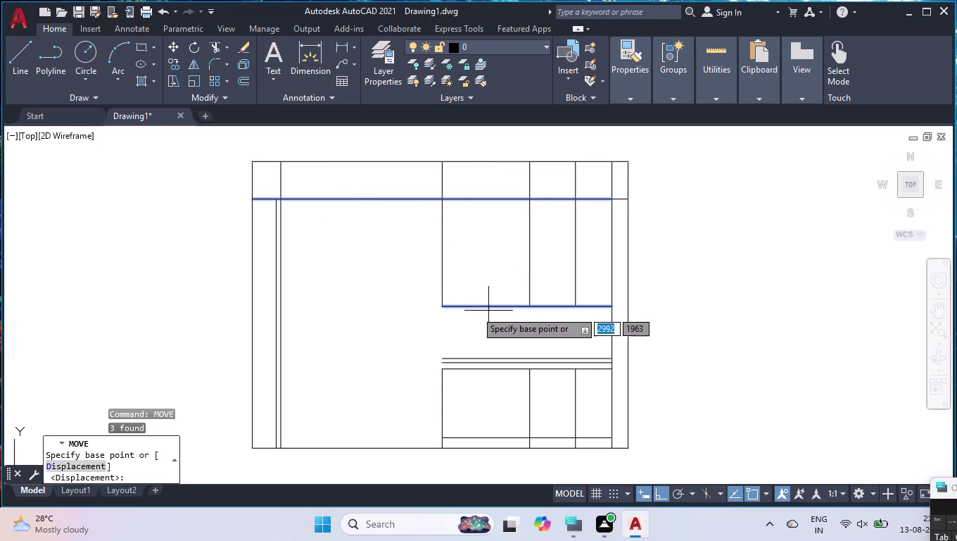
click(442, 307)
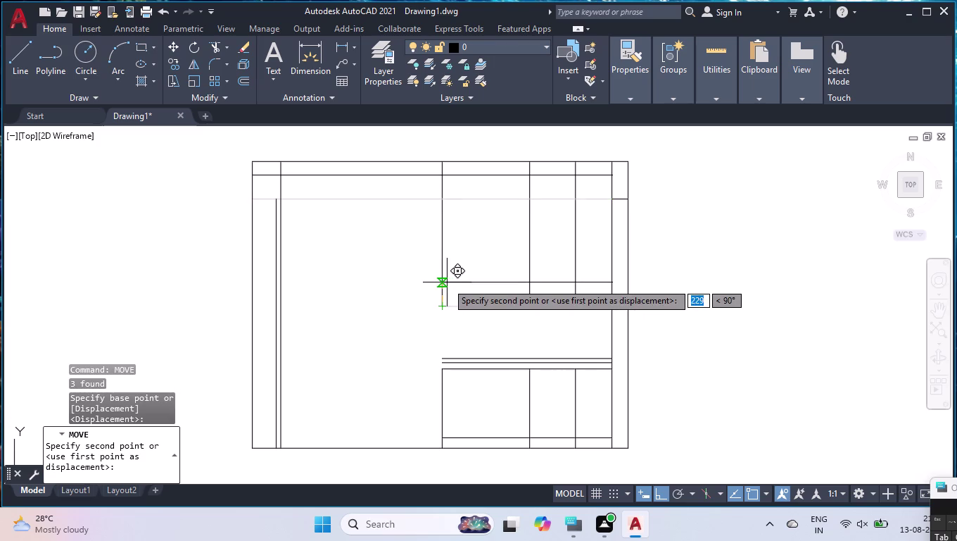
text(100)
key(Return)
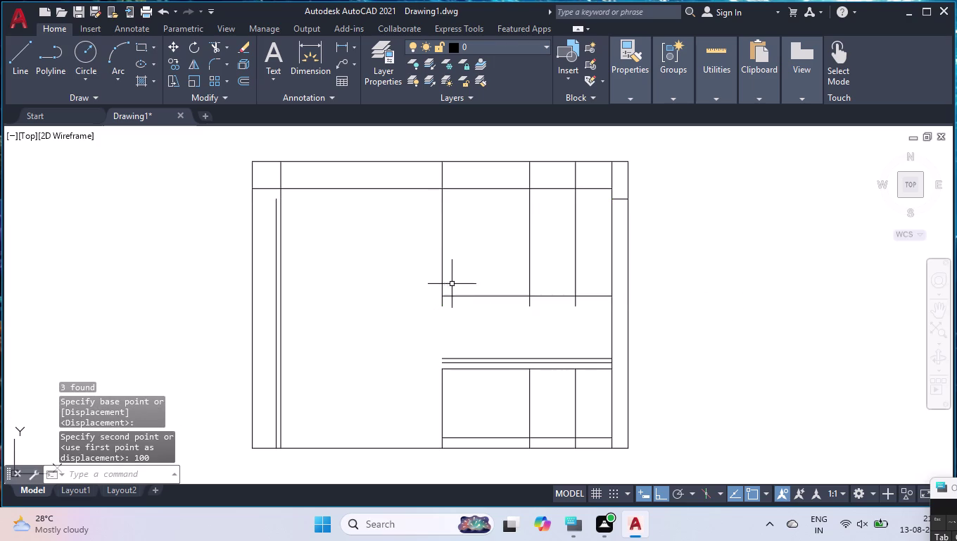
key(space)
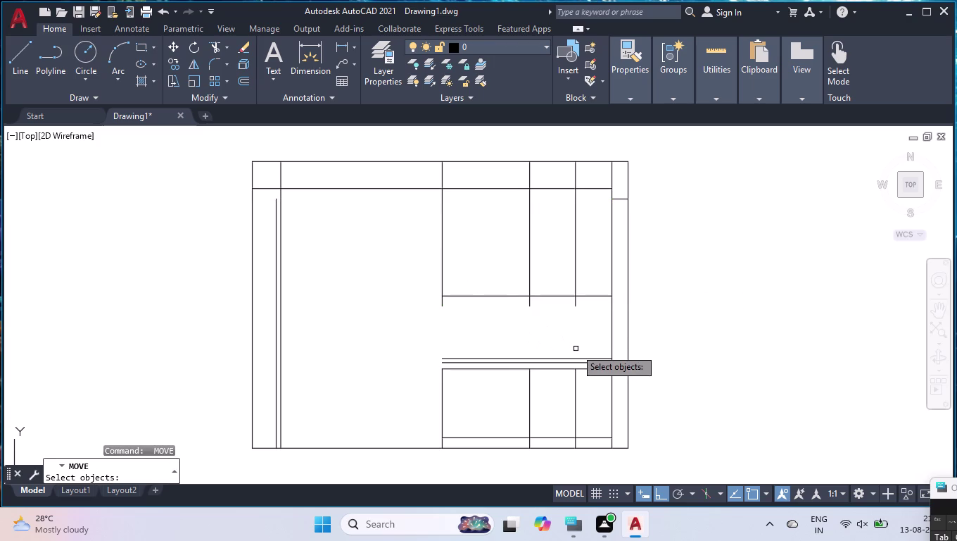
key(space)
Check the 600 spacing between shelf and compartment lines with DIMLINEAR, without placing it.
text(DLI)
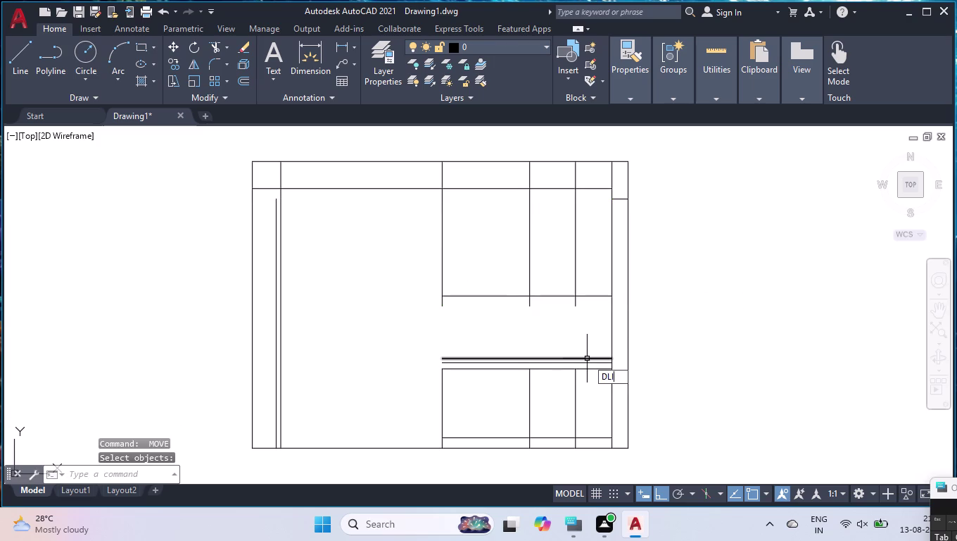
key(Return)
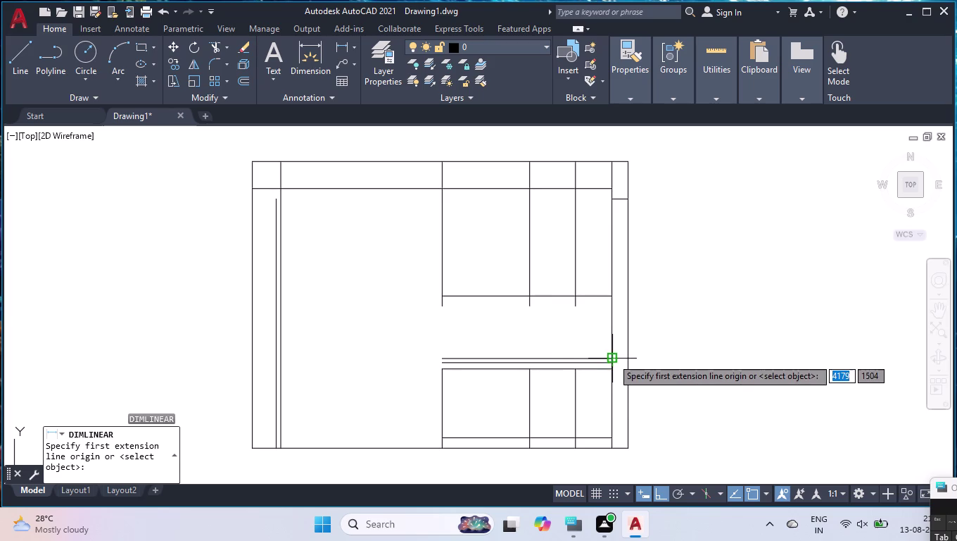
click(612, 358)
click(610, 294)
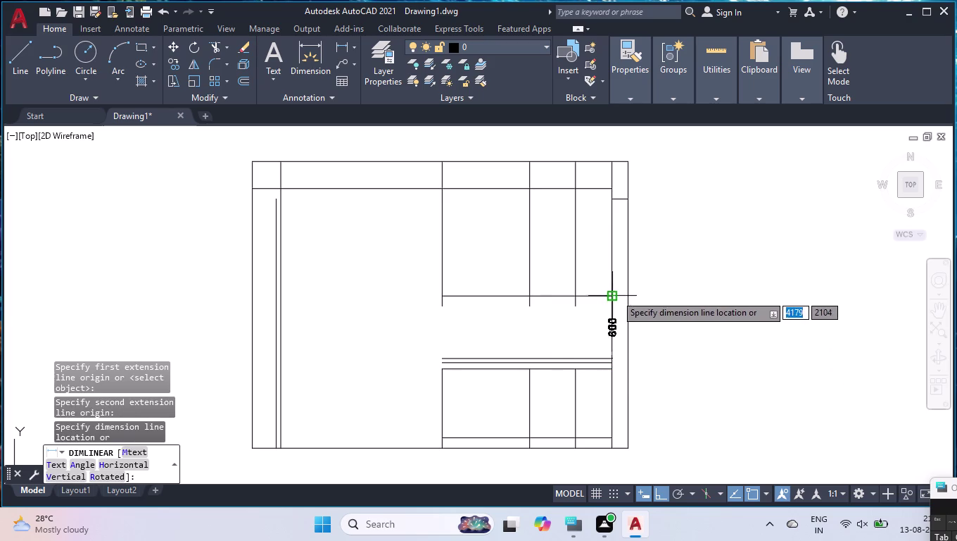
key(Return)
Trim the vertical divider stubs below the upper compartment's base line.
text(T)
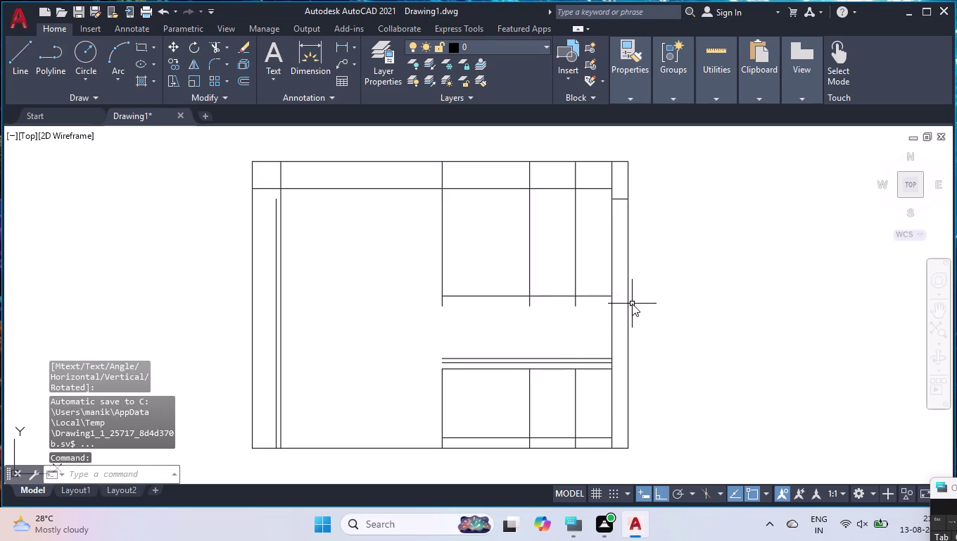
text(R)
key(Return)
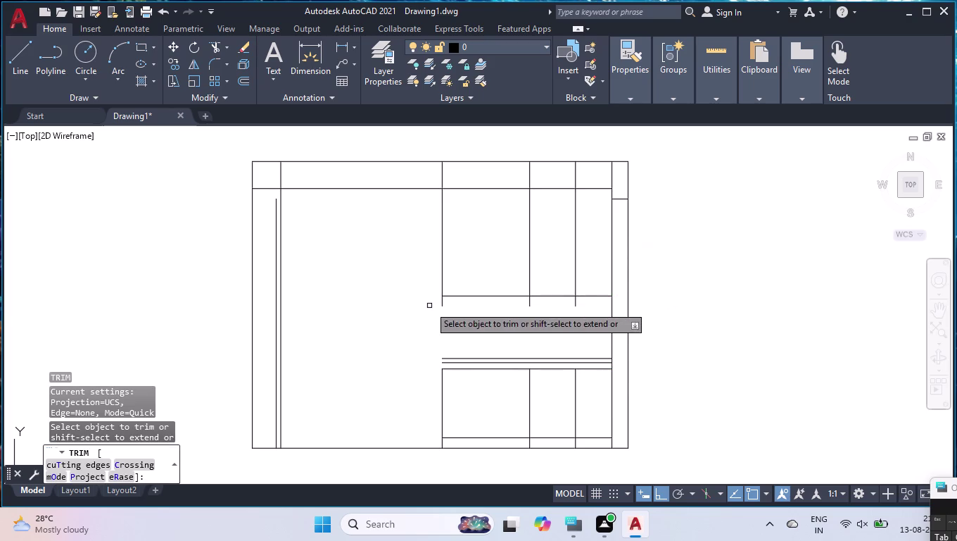
click(429, 306)
click(584, 304)
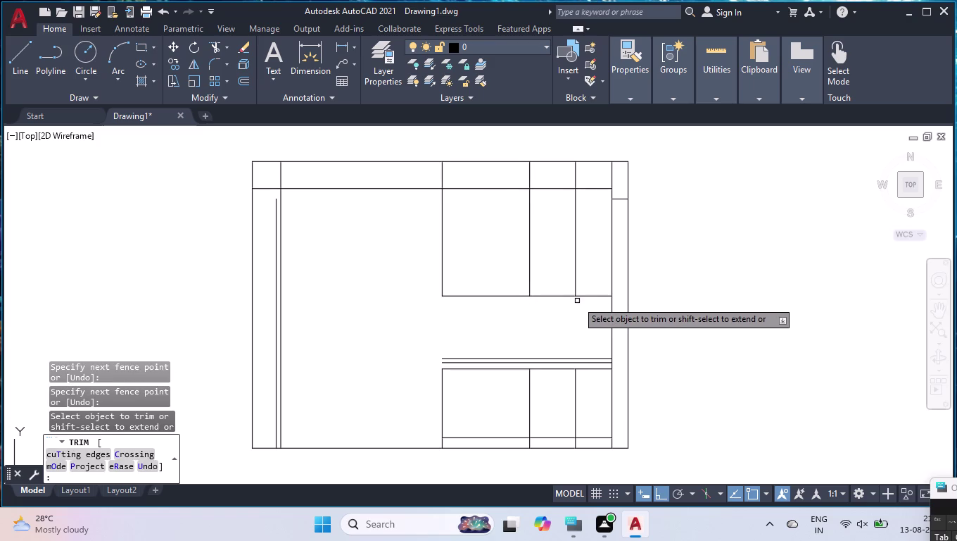
key(v)
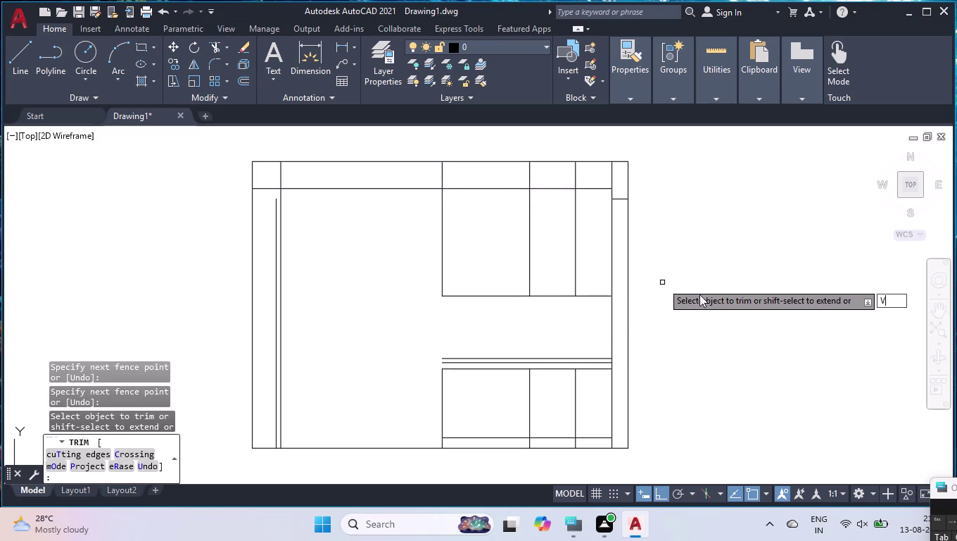
key(space)
key(space)
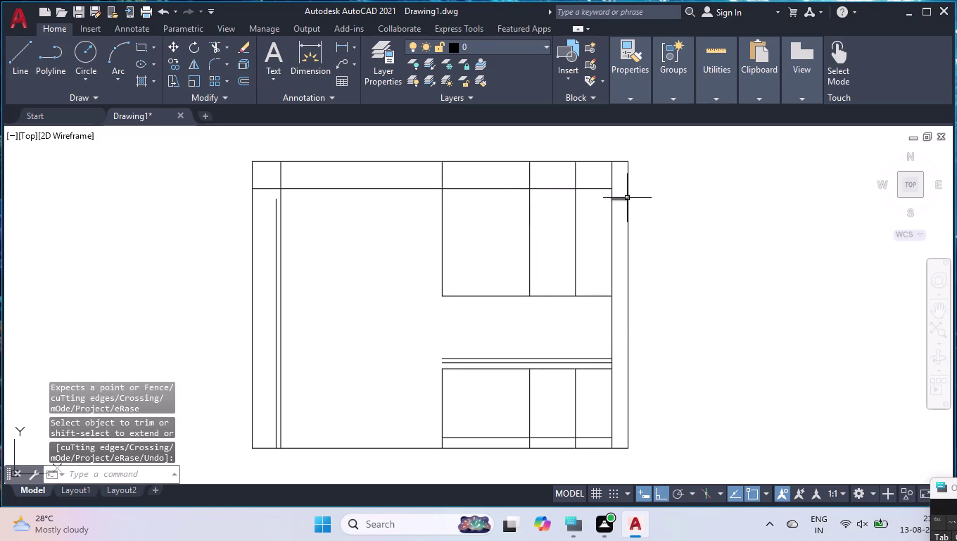
Move the short right-edge line up 100 to align with the top border.
click(621, 200)
scroll(up, 3)
click(621, 200)
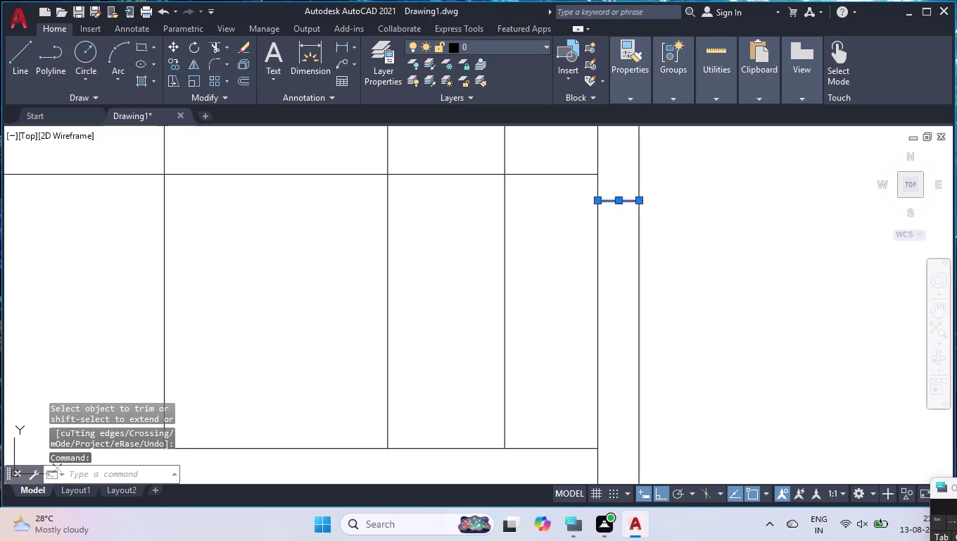
text(100)
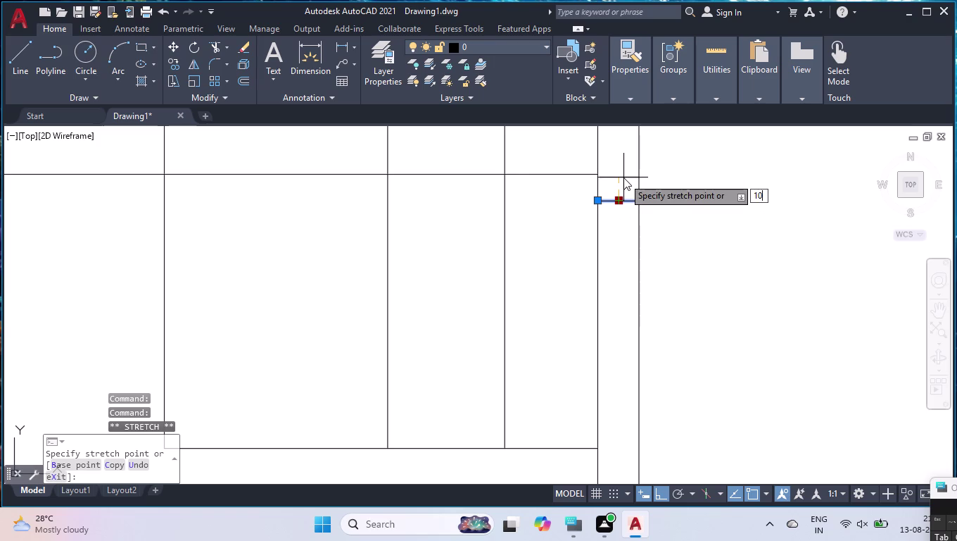
key(Return)
scroll(down, 3)
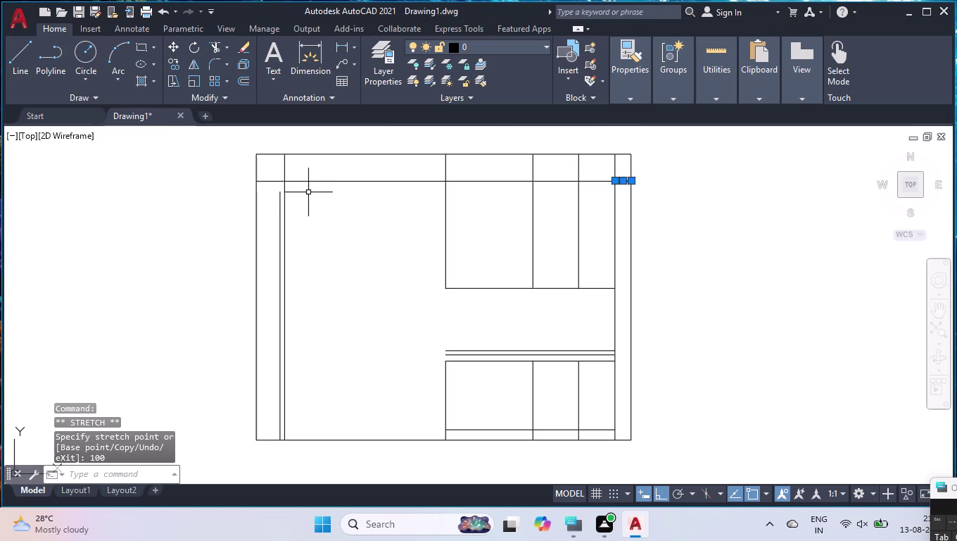
Try extending the left inner vertical line to the top border.
text(EX)
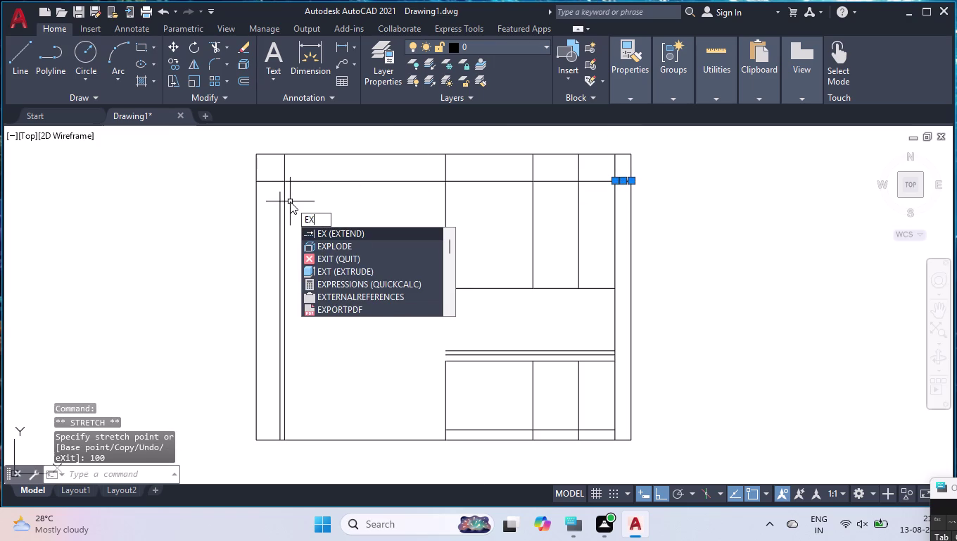
key(Return)
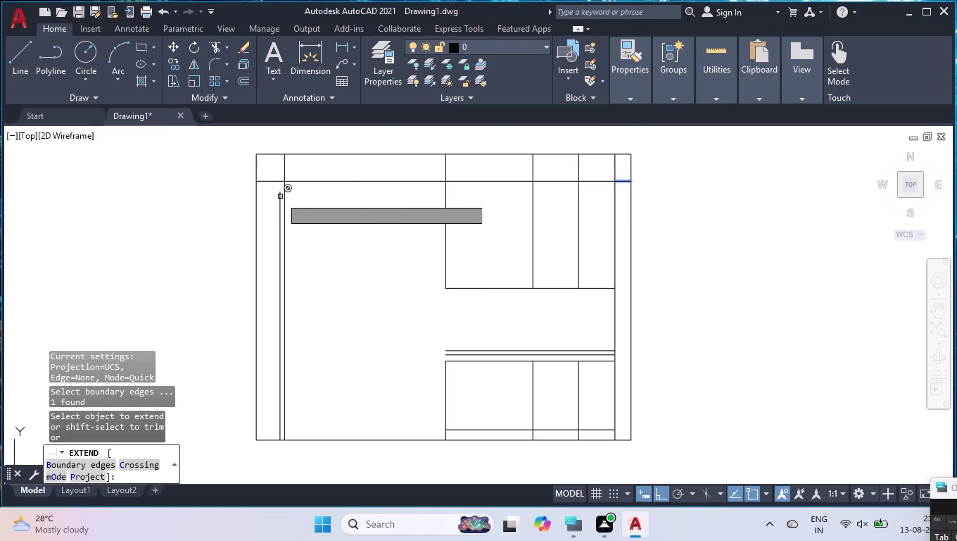
click(280, 197)
key(Return)
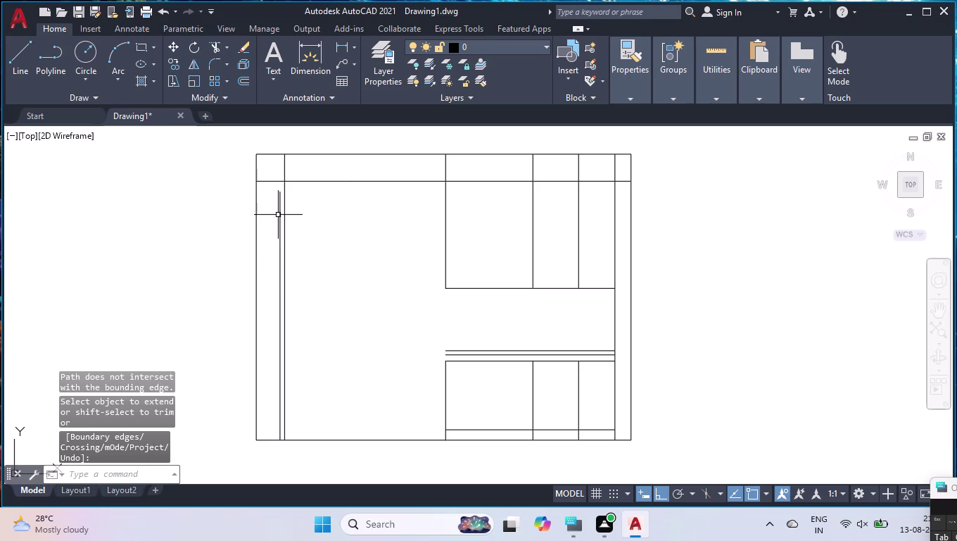
Stretch the left inner vertical line's top grip 100 upward to the border.
click(278, 215)
click(282, 190)
scroll(up, 3)
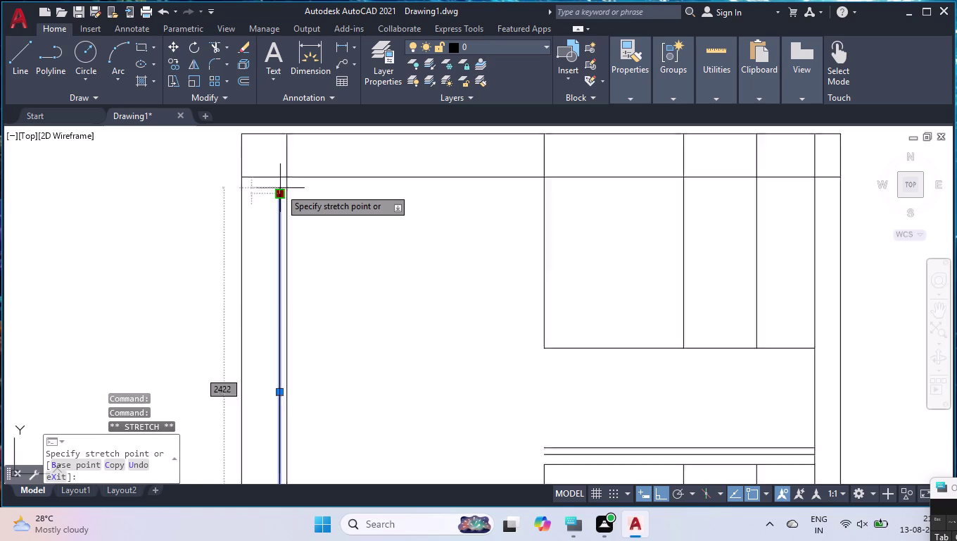
text(100)
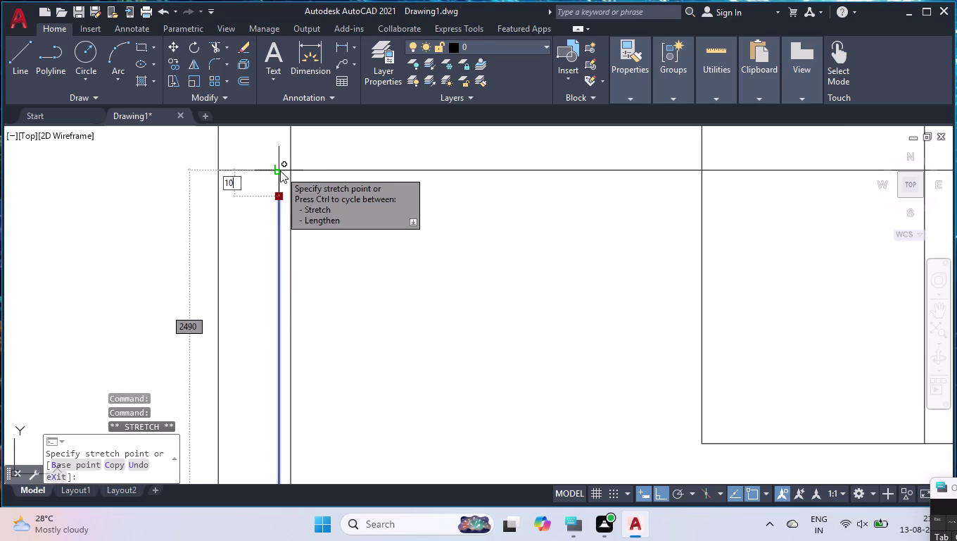
key(Return)
scroll(down, 3)
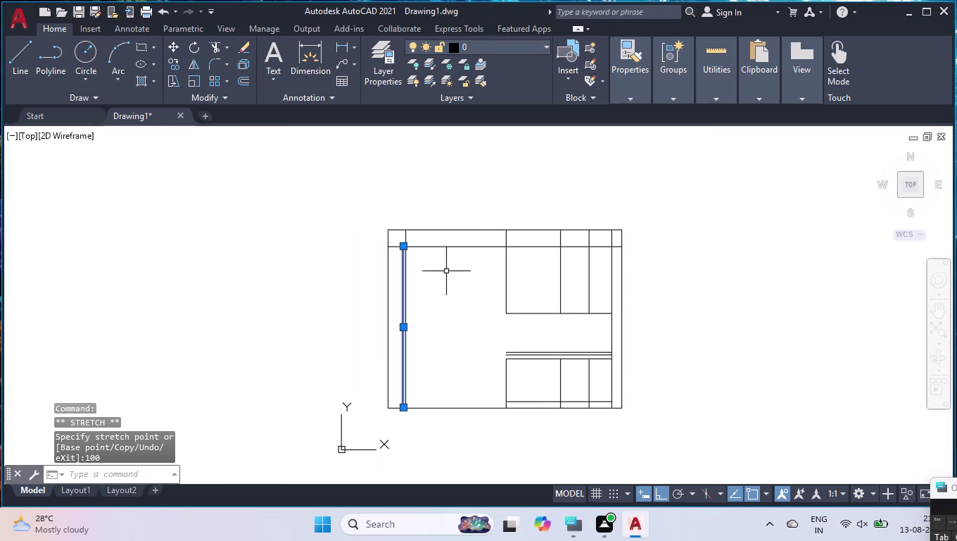
click(655, 348)
click(666, 347)
click(669, 369)
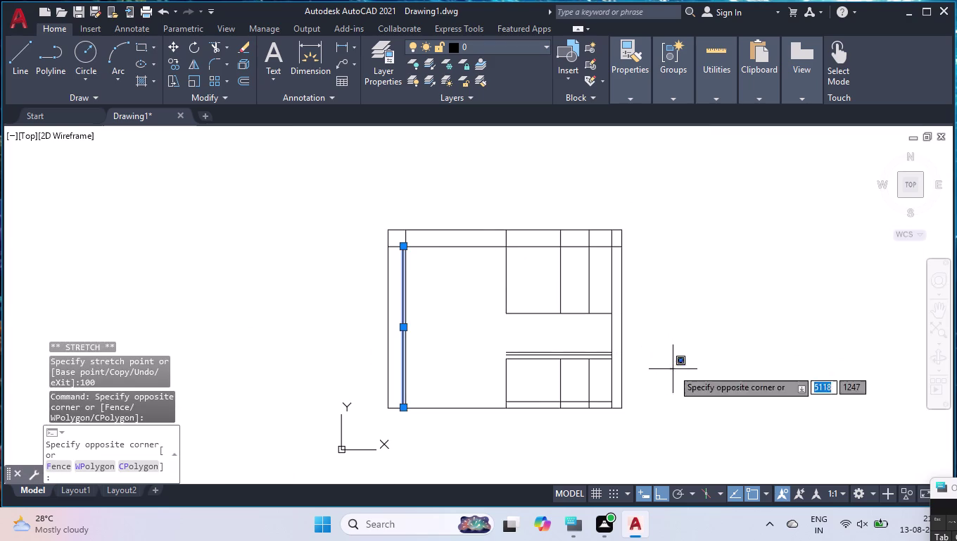
click(753, 380)
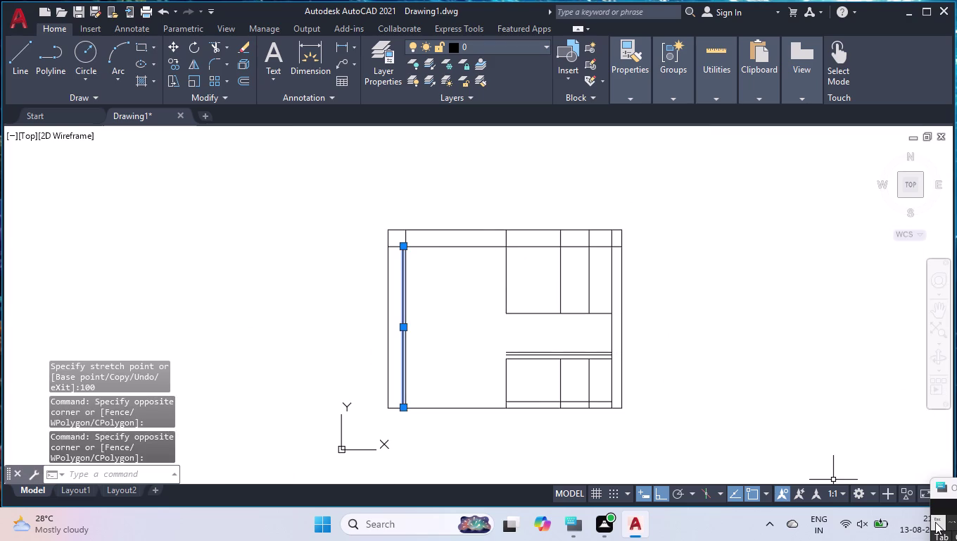
Extend the lower cabinet's left vertical line up through both doubled shelf lines.
scroll(up, 3)
text(EX)
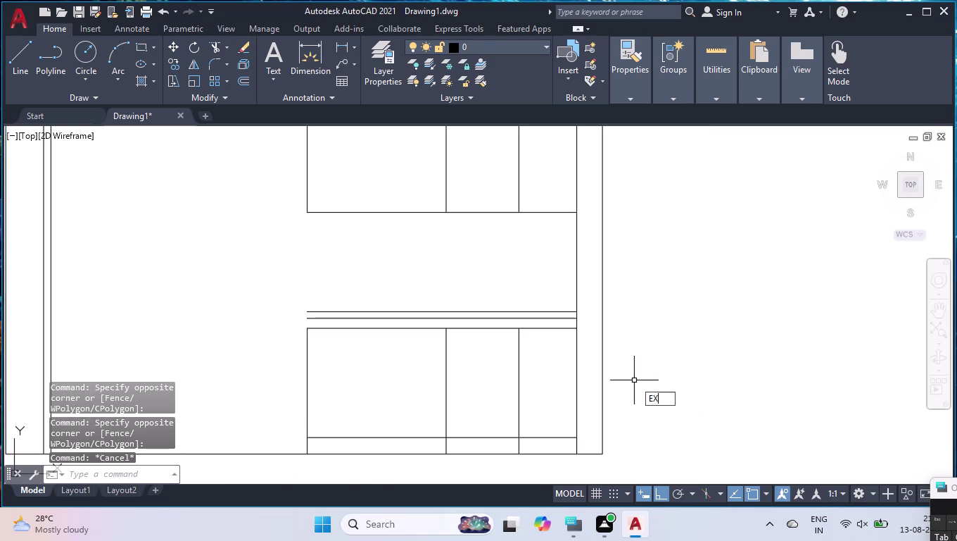
key(Return)
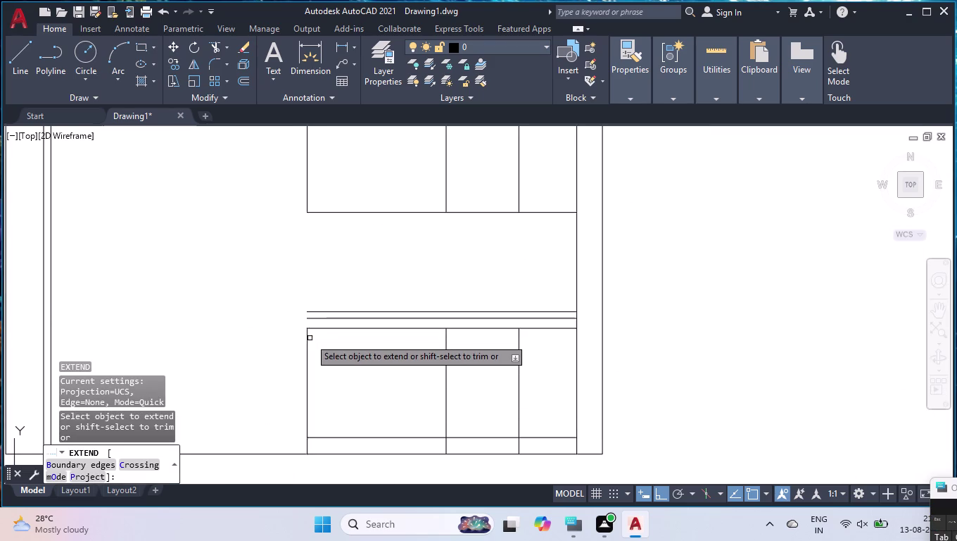
click(309, 336)
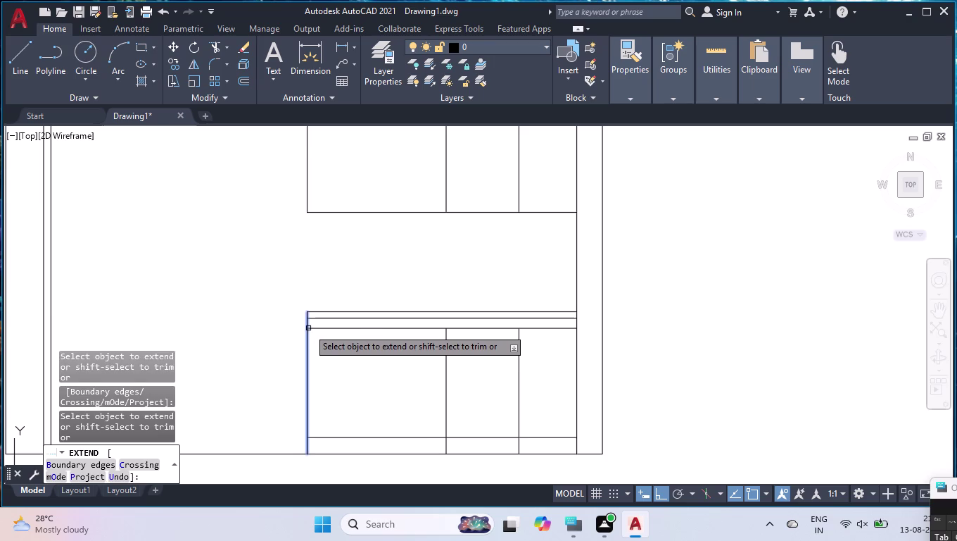
click(309, 326)
key(Return)
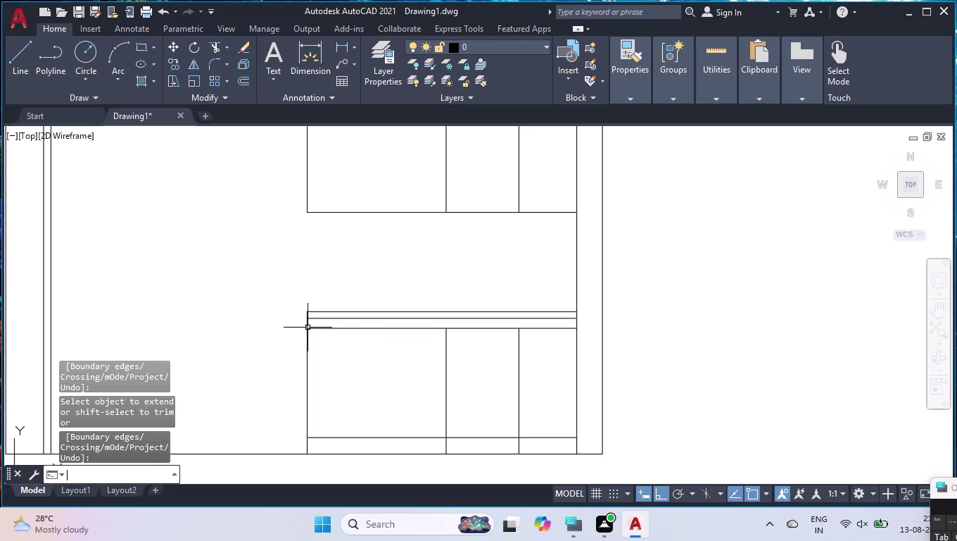